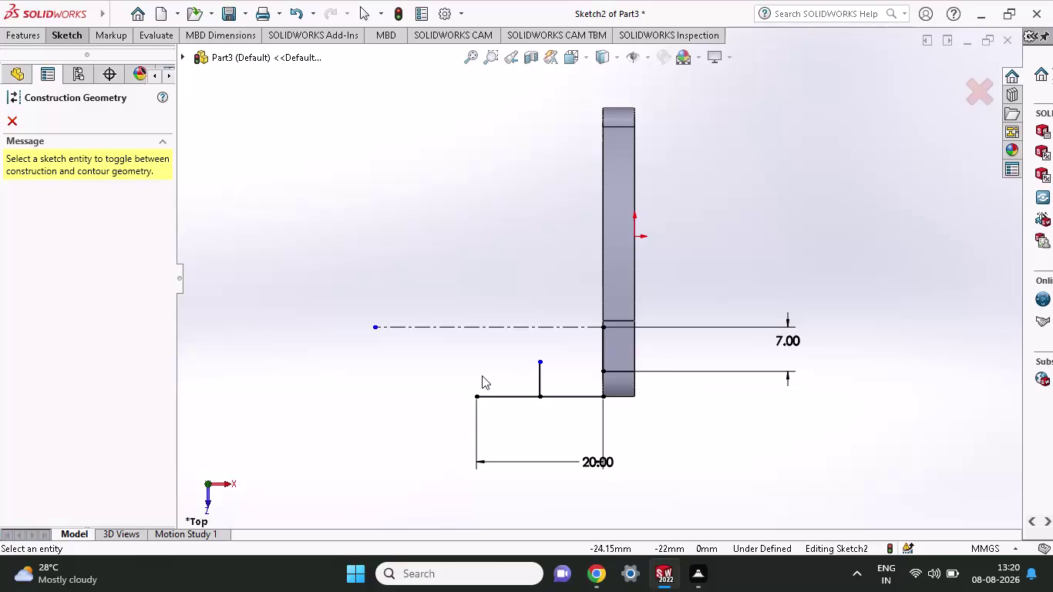
Orbit around Sketch2's centerline and L-profile, then exit the Construction Geometry panel.
middle_drag(481, 375, 495, 377)
middle_drag(496, 378, 442, 398)
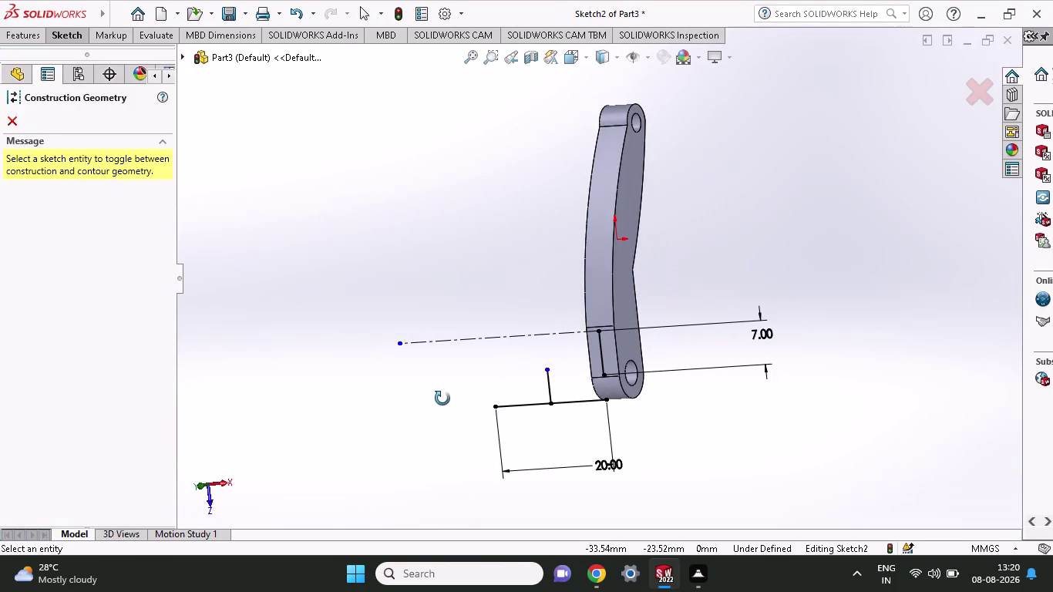
middle_drag(443, 399, 489, 395)
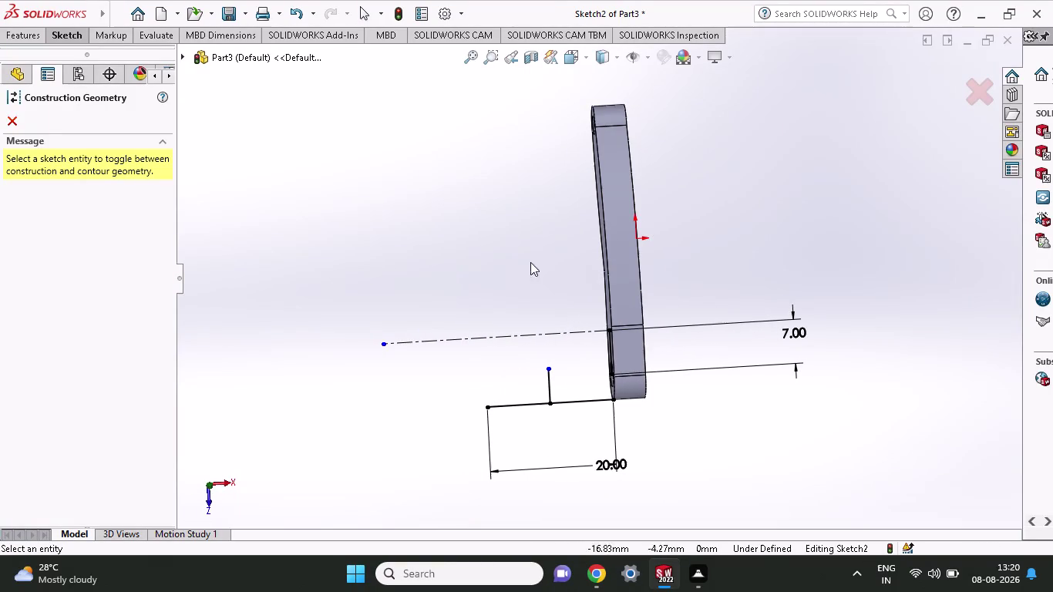
click(12, 120)
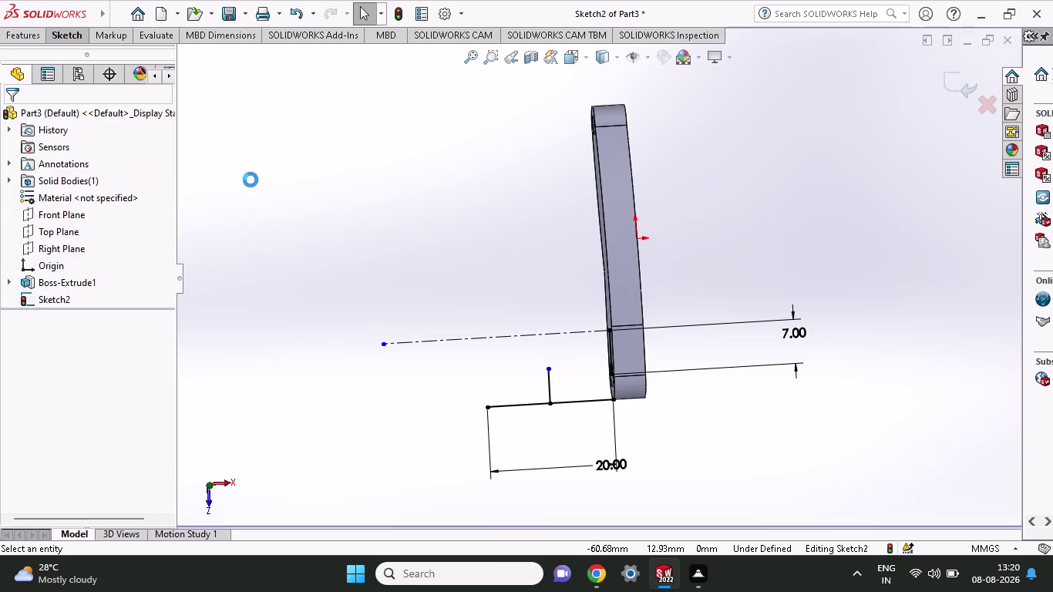
key(ctrl+z)
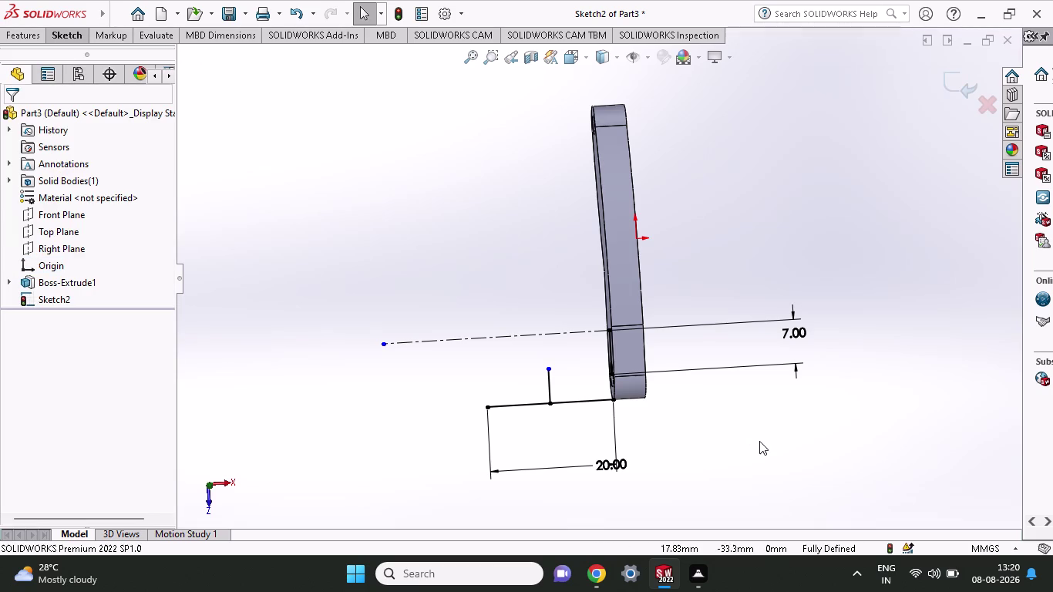
Remove the 20.00 line, its dimension and the vertical stub, then orbit to check the 7.00 line.
key(ctrl+z)
key(ctrl+z)
key(ctrl+z)
key(ctrl+z)
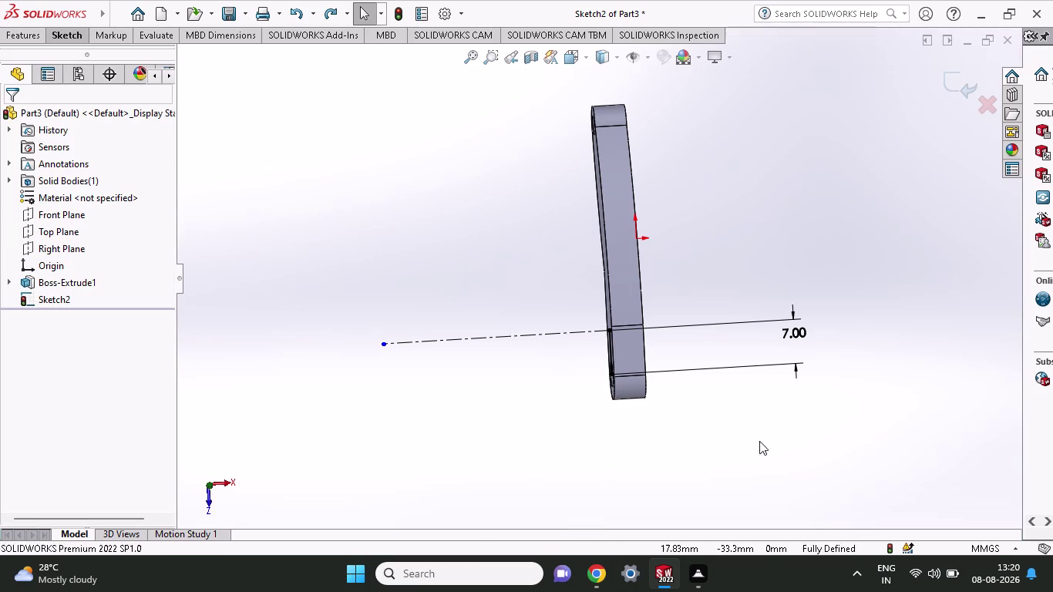
middle_drag(740, 435, 628, 435)
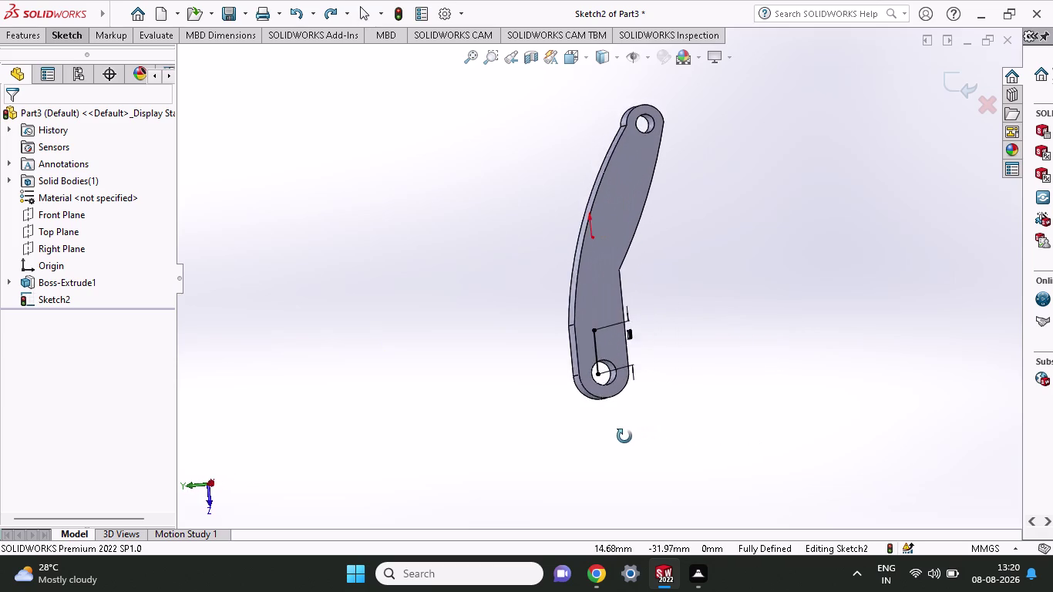
middle_drag(627, 435, 625, 436)
middle_drag(716, 294, 796, 283)
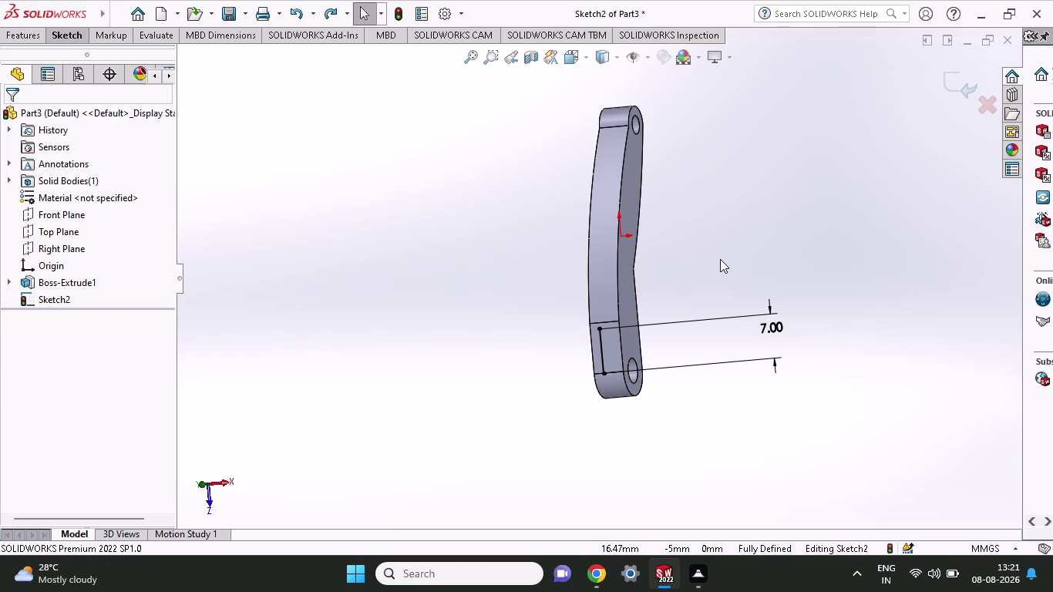
middle_drag(707, 248, 634, 312)
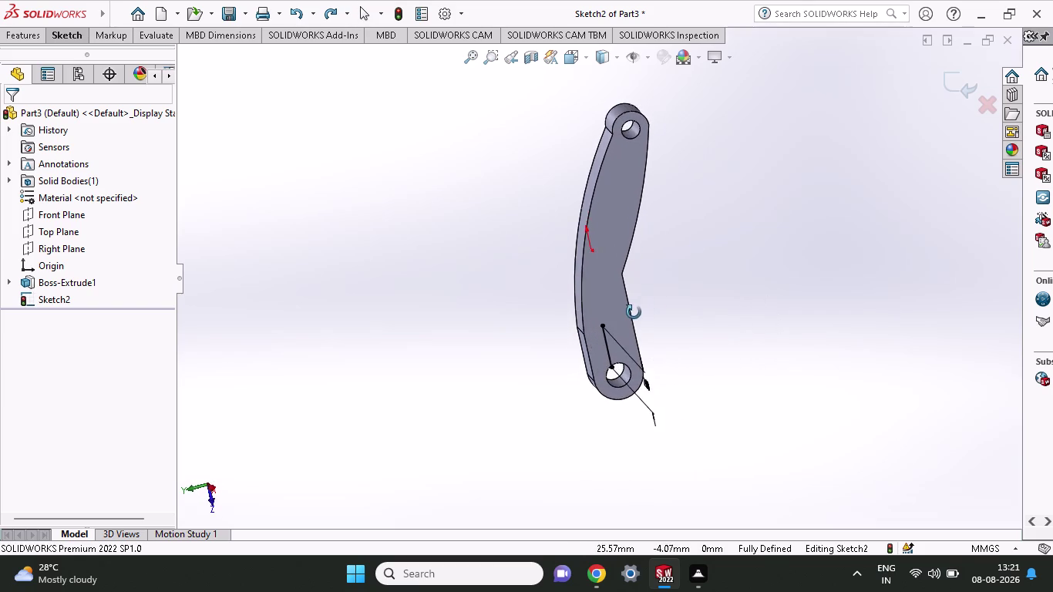
middle_drag(634, 312, 676, 310)
scroll(down, 3)
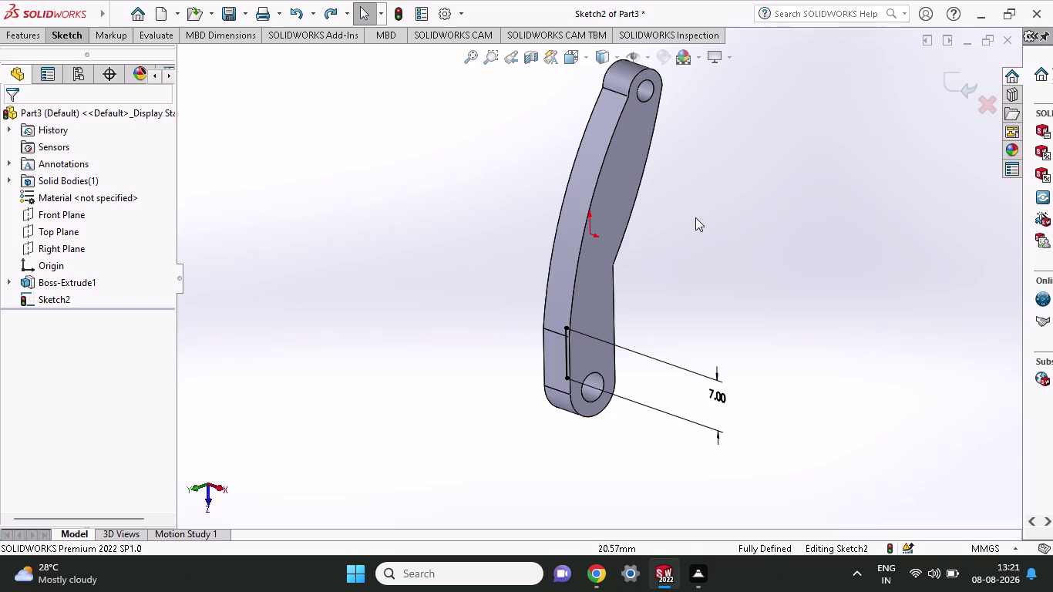
key(ctrl+z)
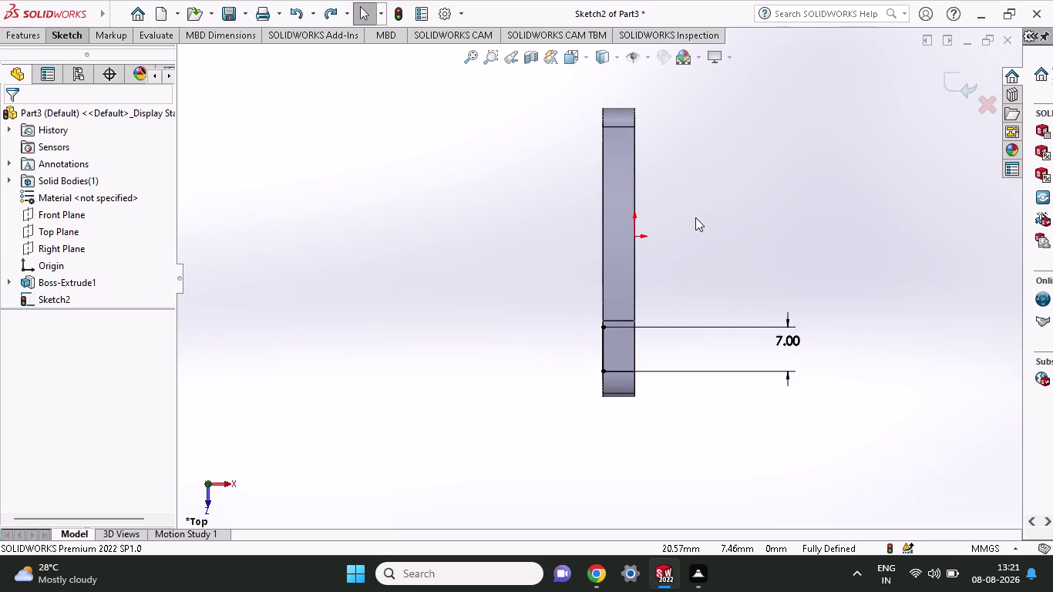
View Sketch2 normal to, deselect the stub line and select the Right Plane.
key(ctrl+z)
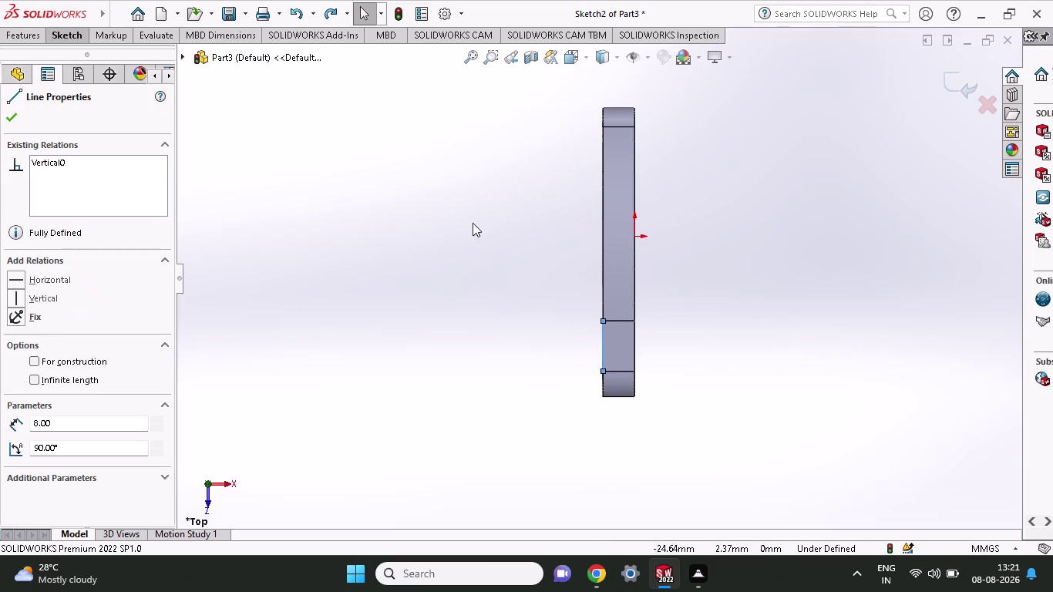
click(14, 120)
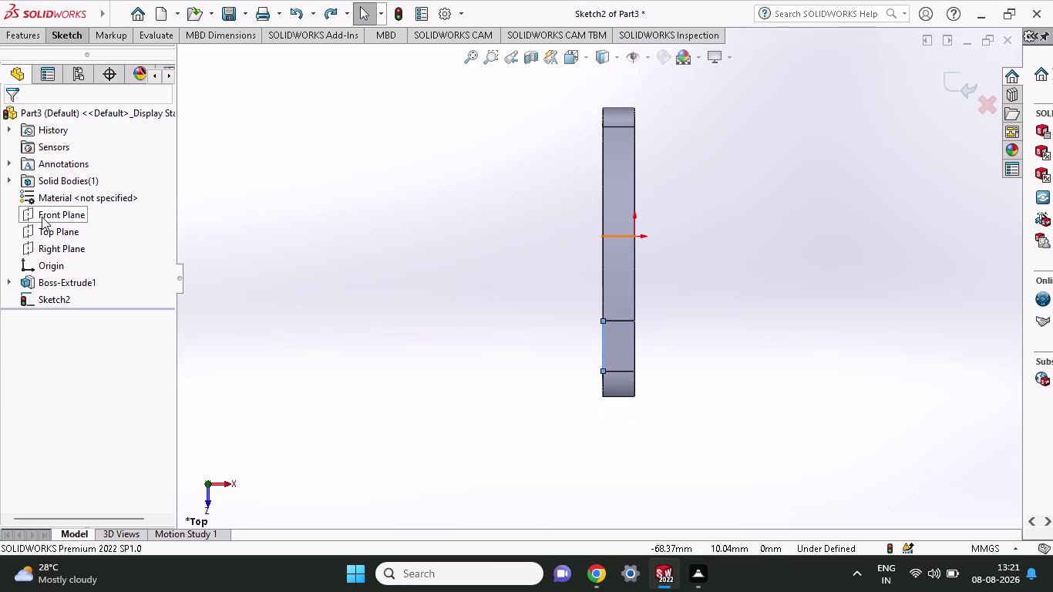
middle_drag(420, 255, 324, 272)
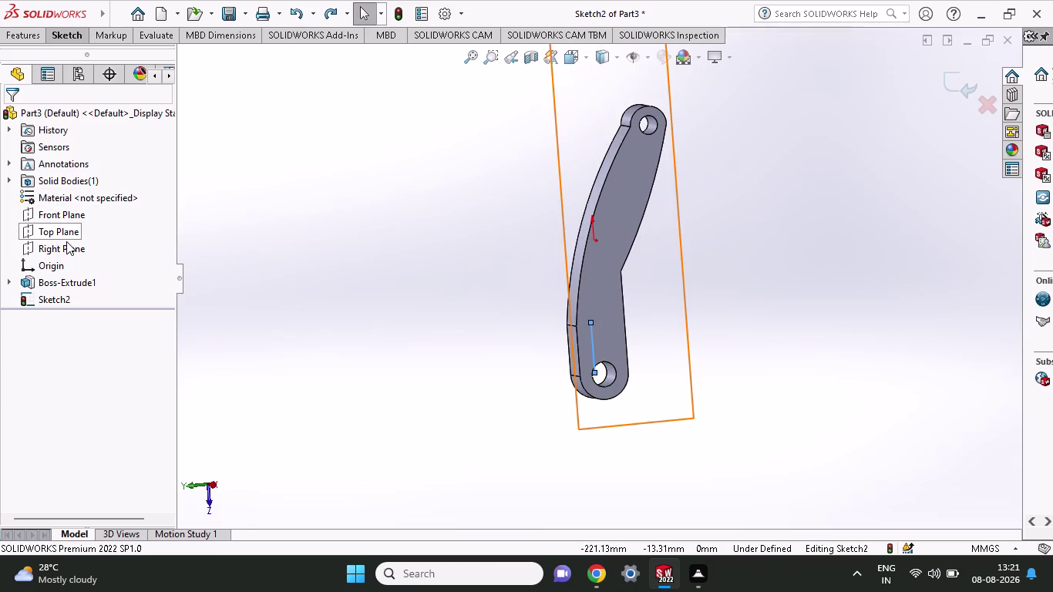
click(66, 241)
middle_drag(387, 308, 477, 315)
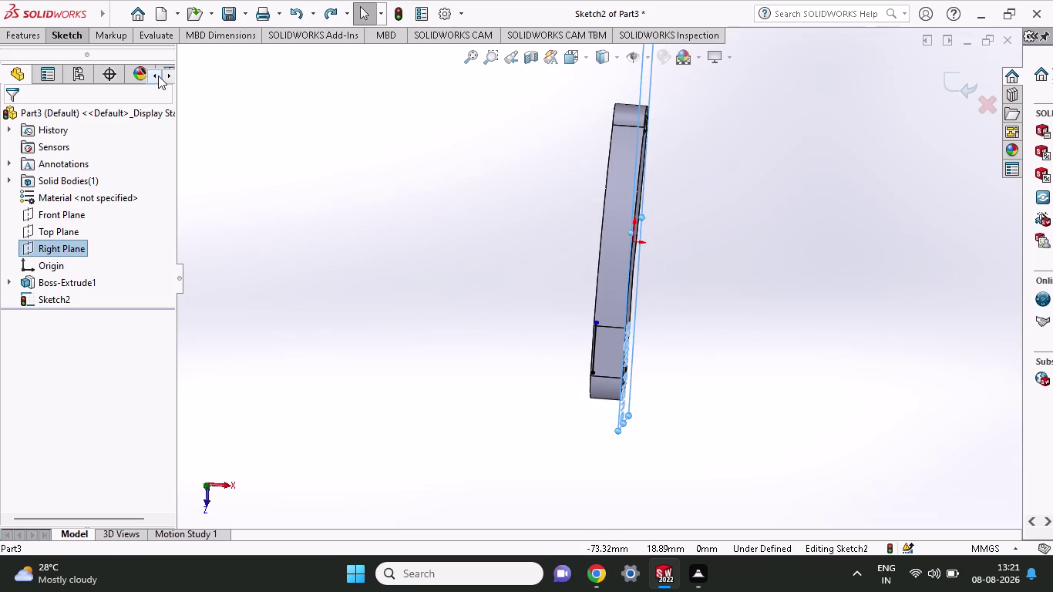
Exit and delete Sketch2, then roll back into editing Sketch1 with its hole circles.
key(ctrl+z)
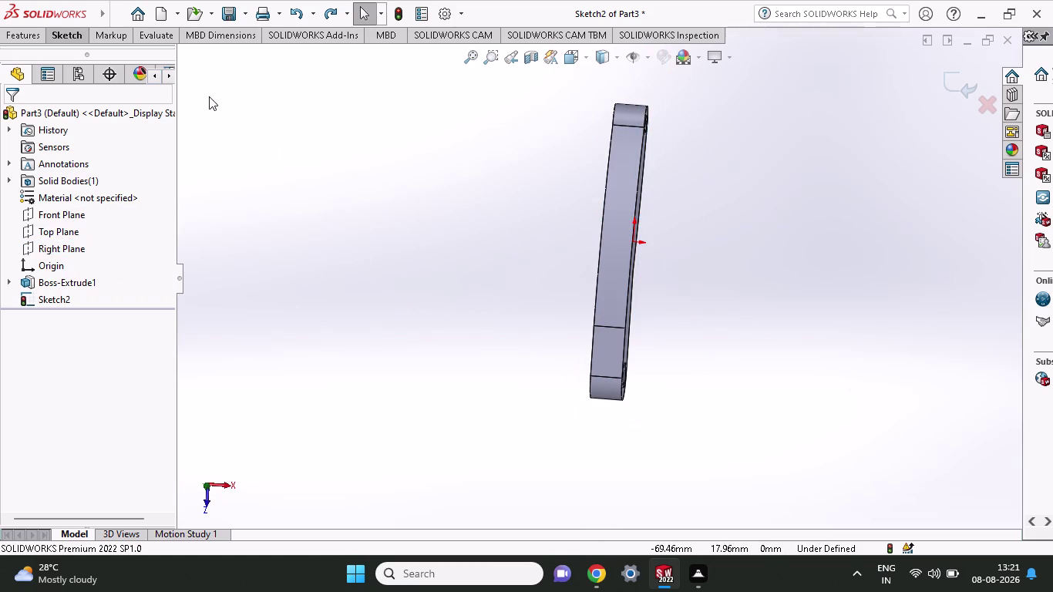
key(ctrl+z)
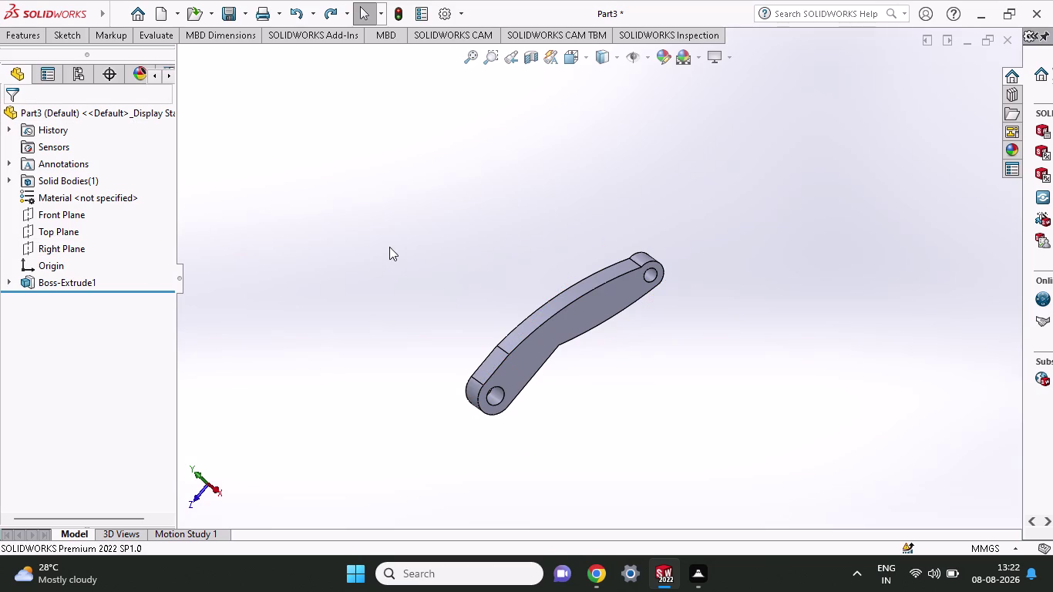
key(ctrl+z)
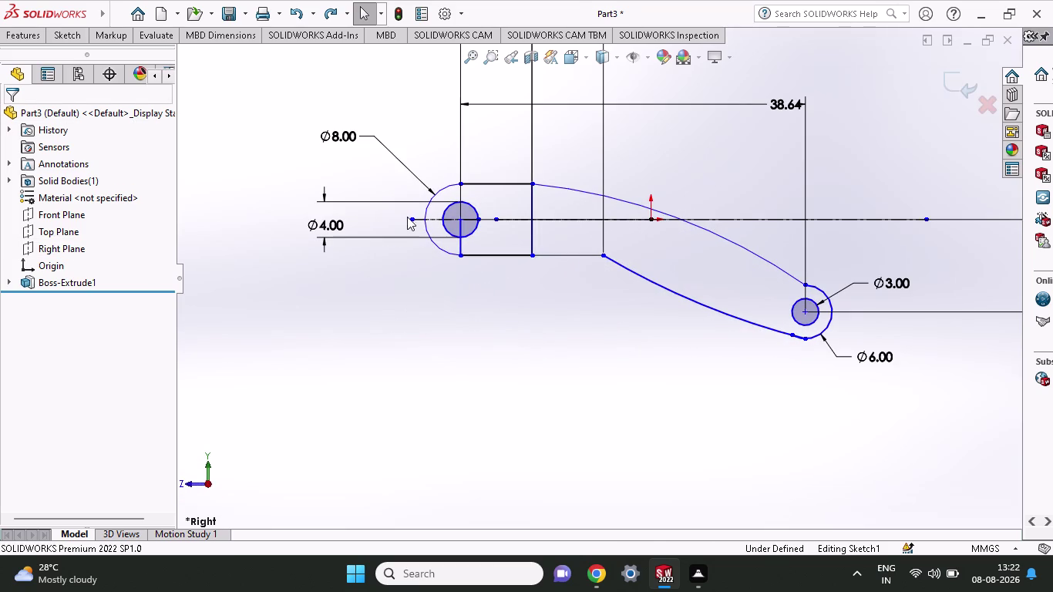
middle_drag(402, 129, 466, 339)
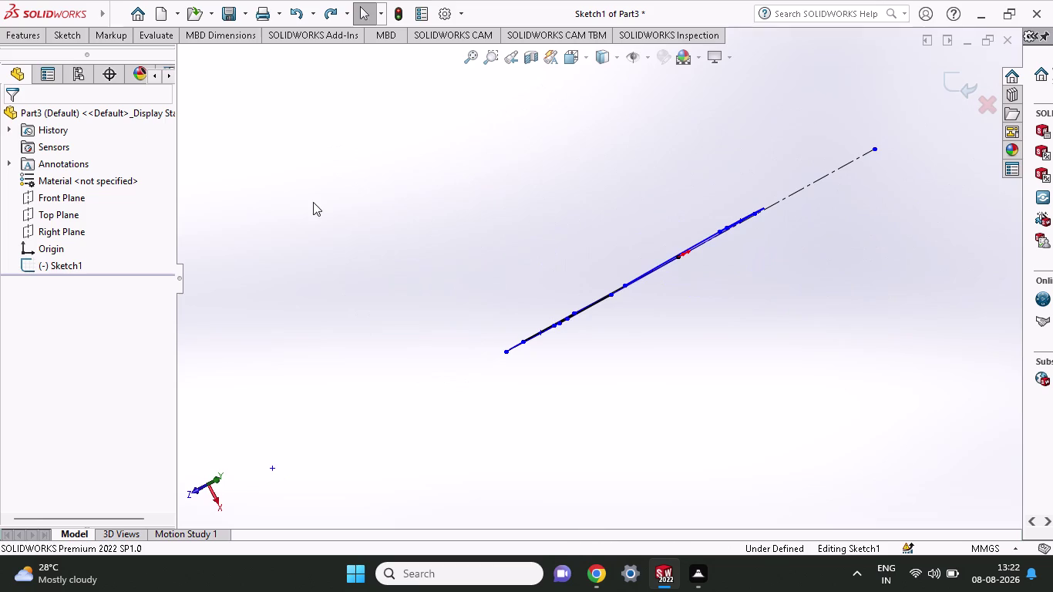
click(34, 43)
click(36, 78)
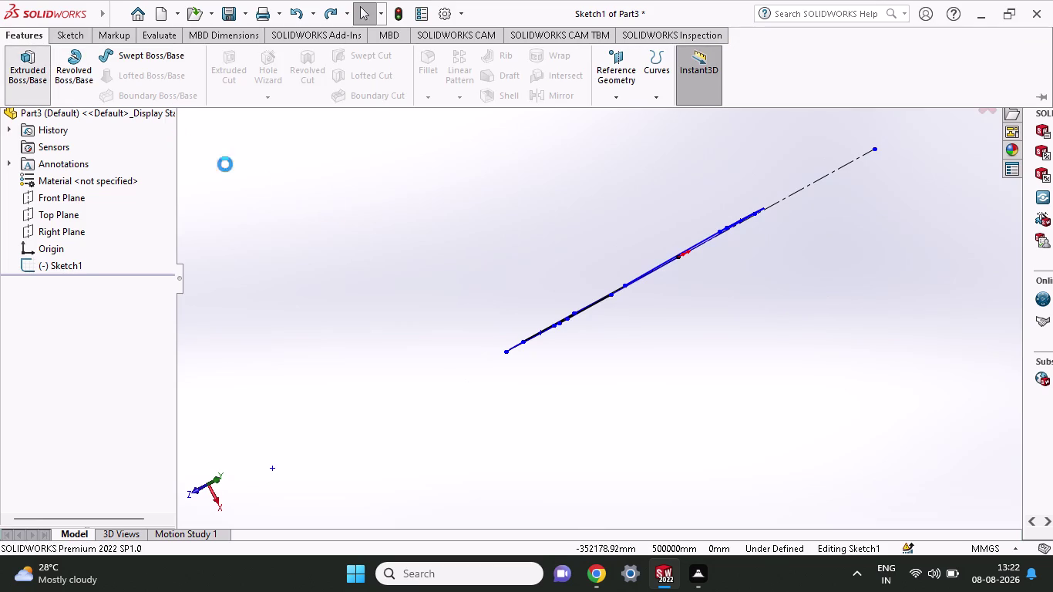
middle_drag(503, 273, 499, 209)
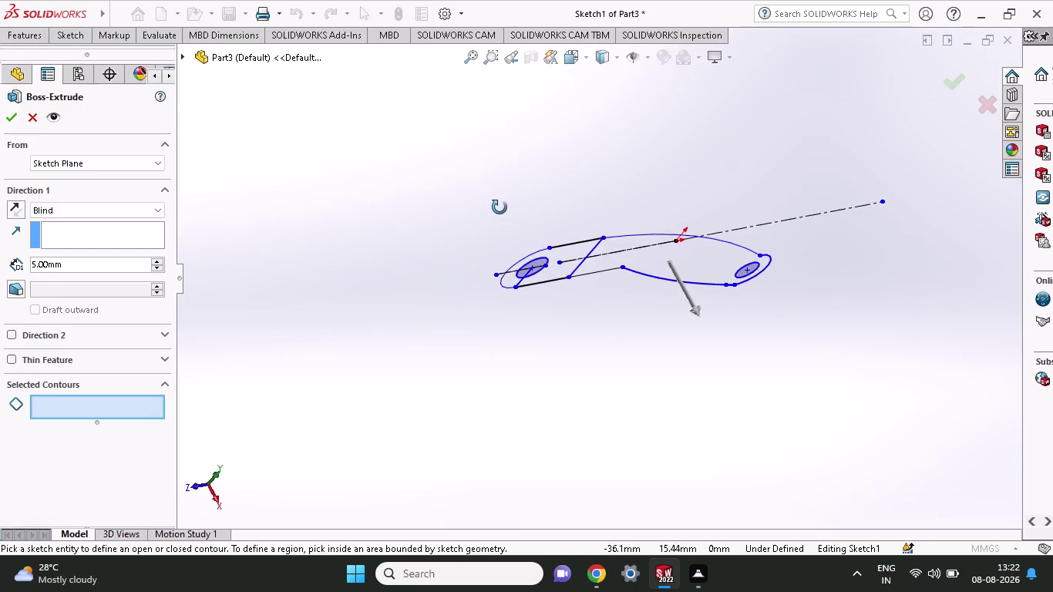
middle_drag(500, 208, 500, 206)
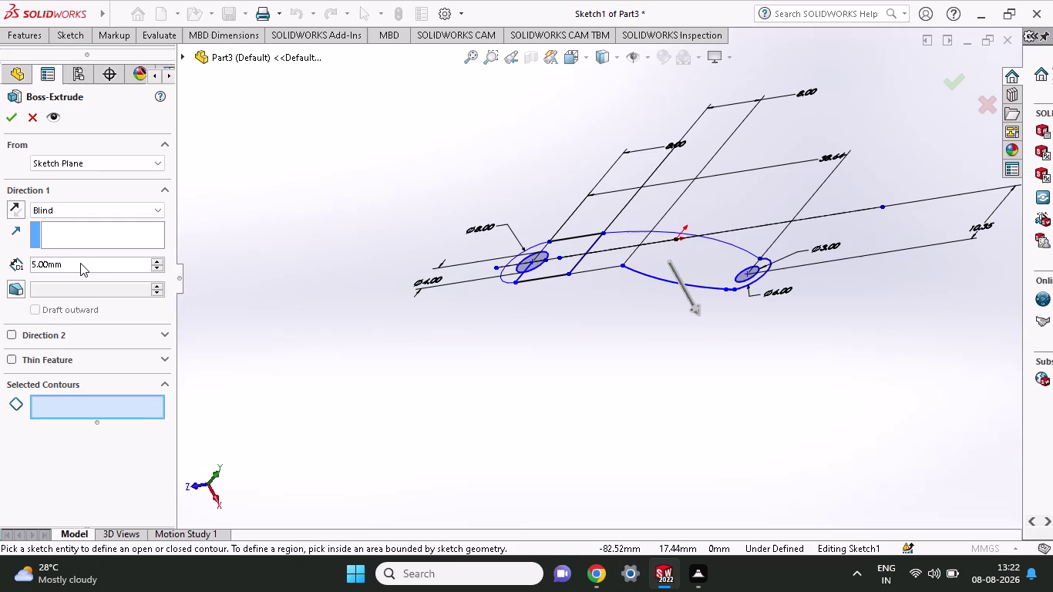
key(2)
drag(77, 273, 75, 273)
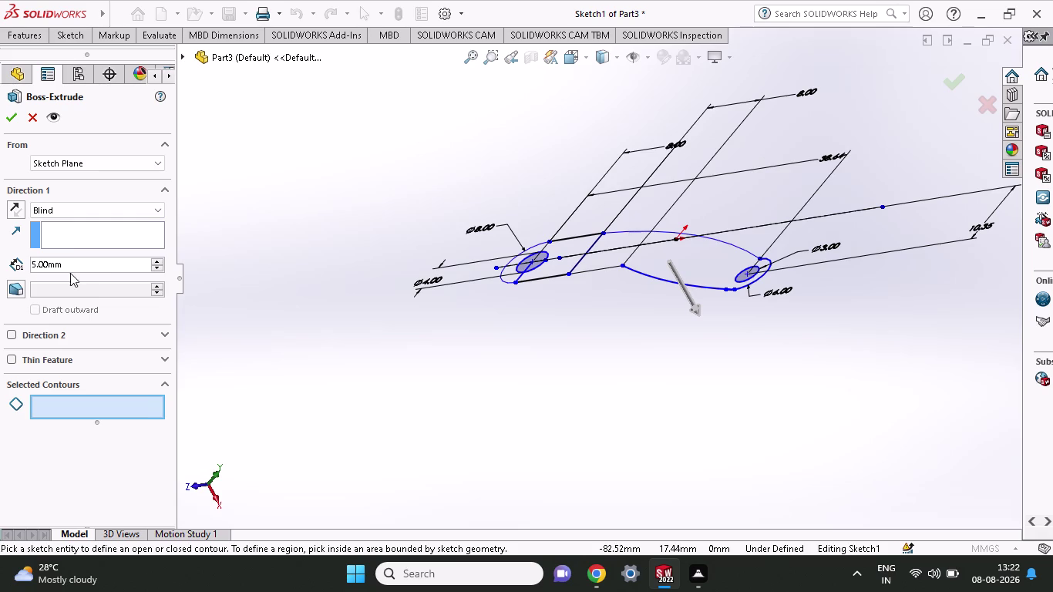
drag(74, 273, 4, 263)
drag(69, 269, 9, 267)
text(2)
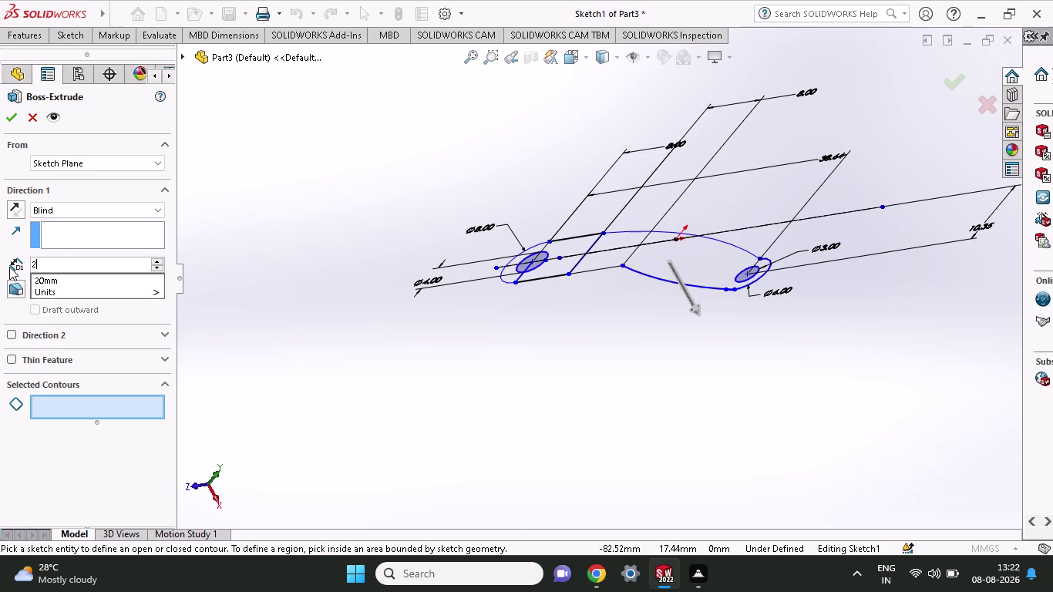
text(0)
click(14, 114)
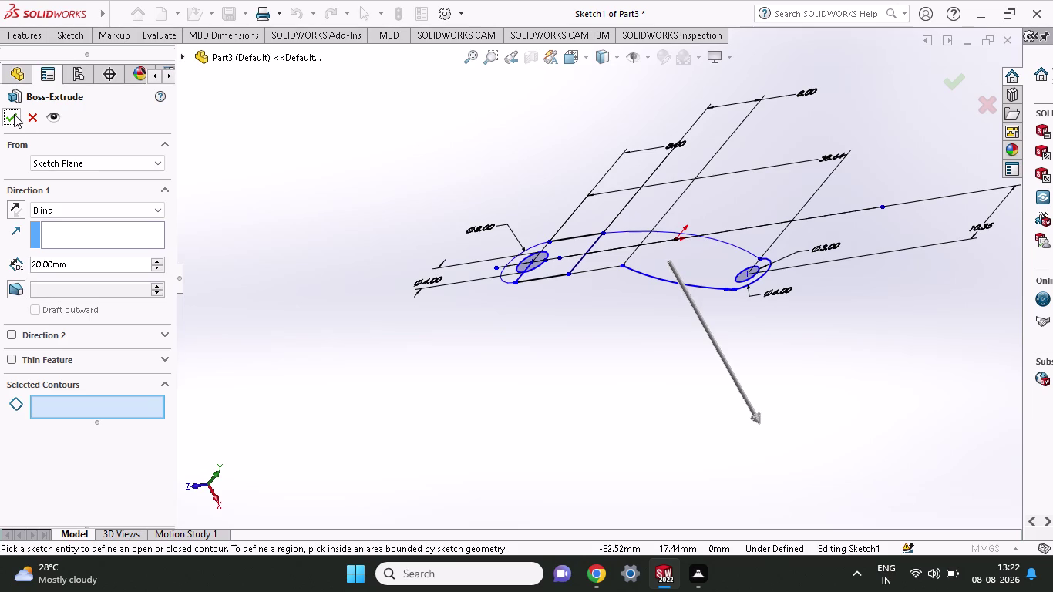
click(14, 115)
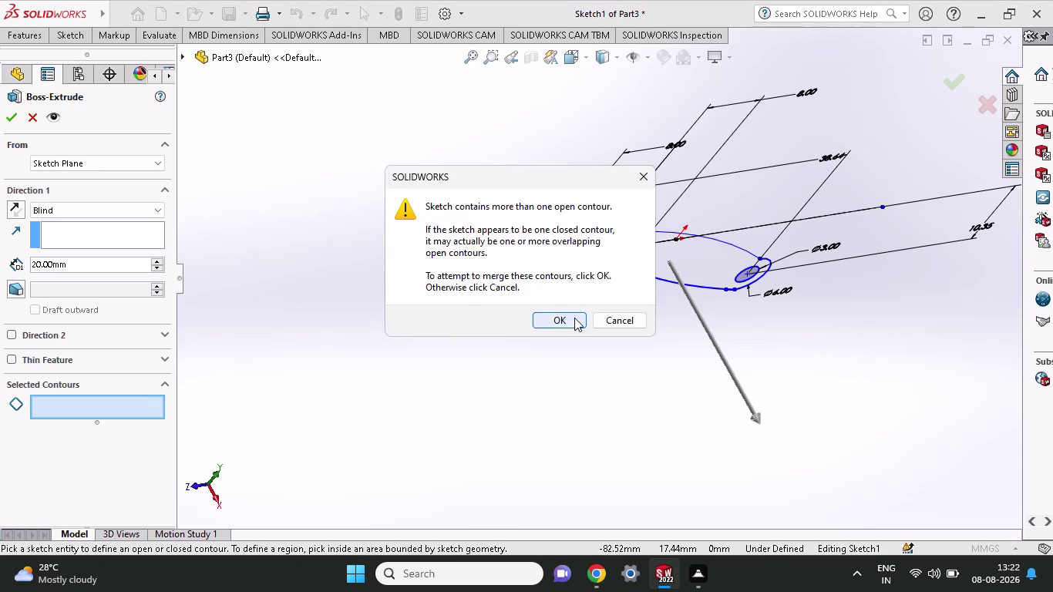
click(574, 318)
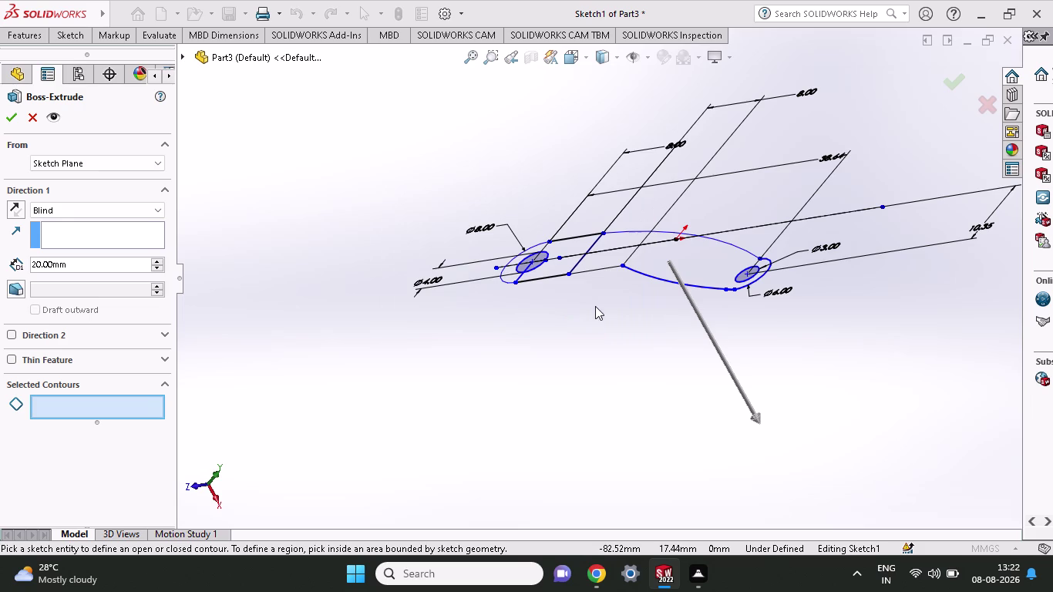
click(613, 286)
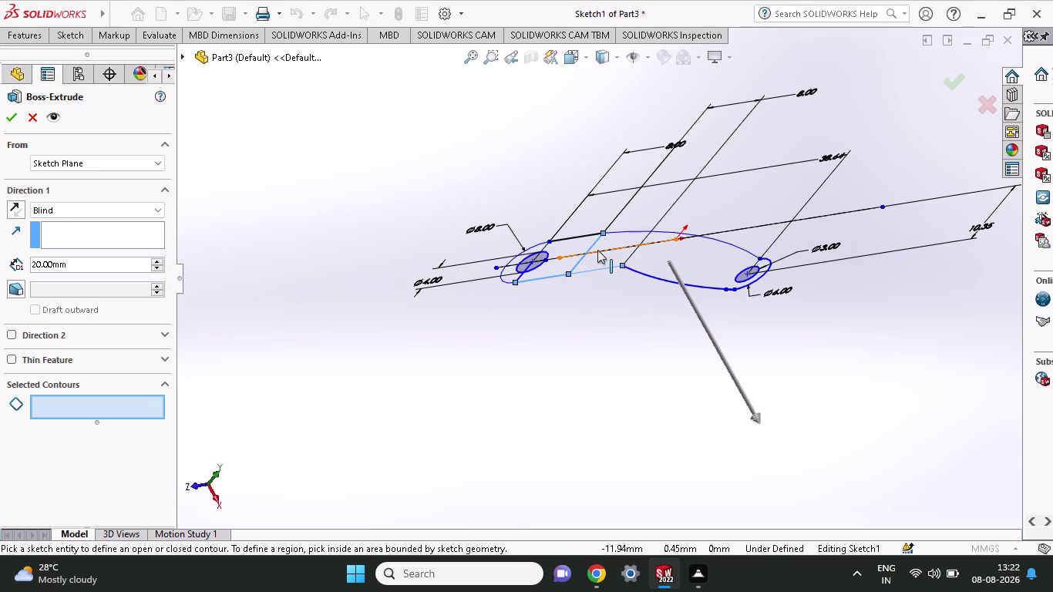
click(28, 113)
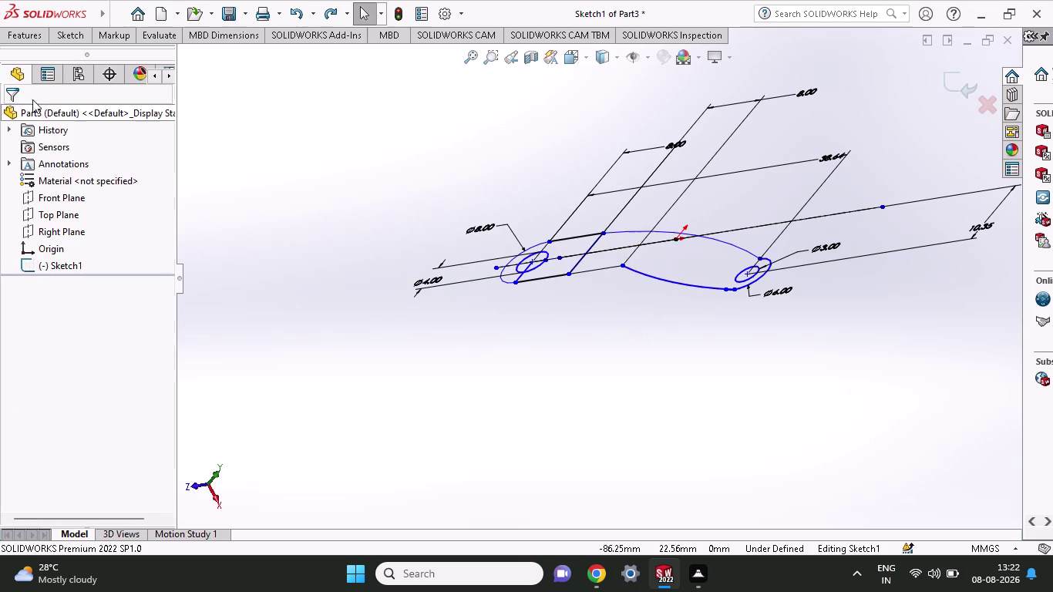
Extrude both Sketch1 regions Blind 20 mm into Boss-Extrude2 and inspect the body.
click(31, 42)
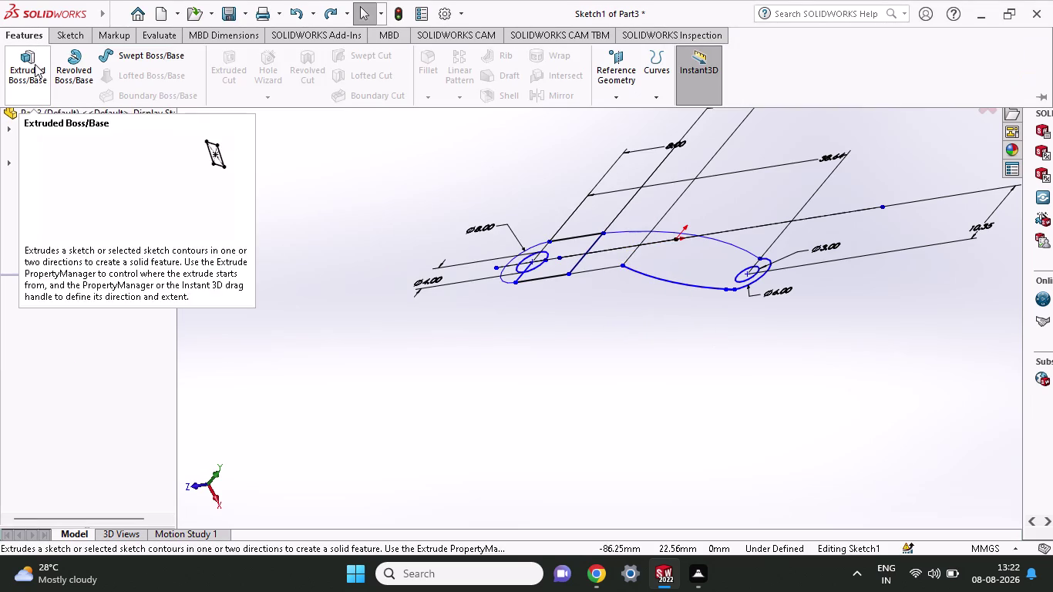
click(34, 68)
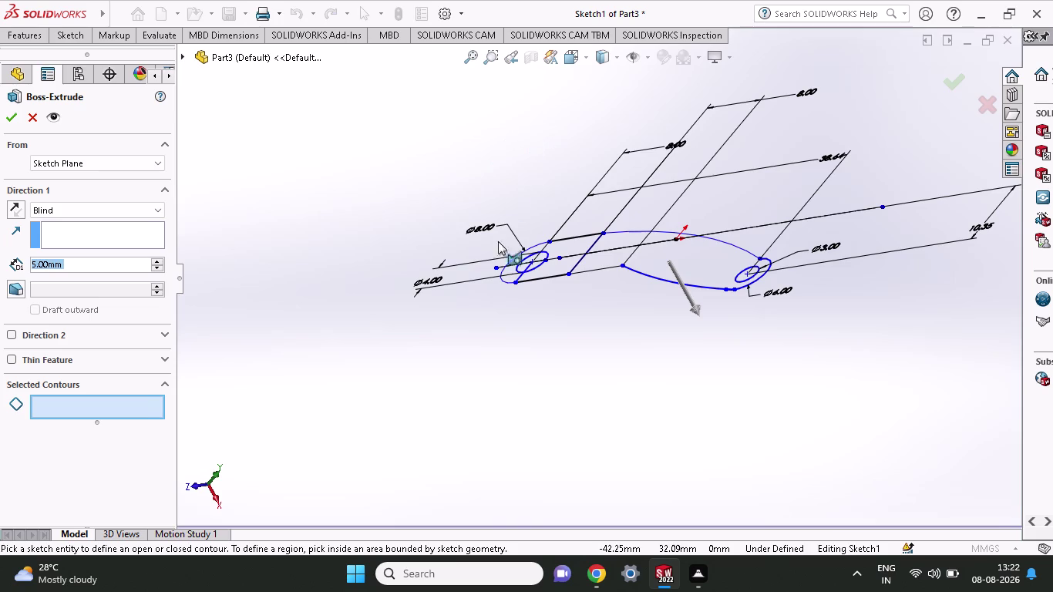
click(564, 256)
click(565, 245)
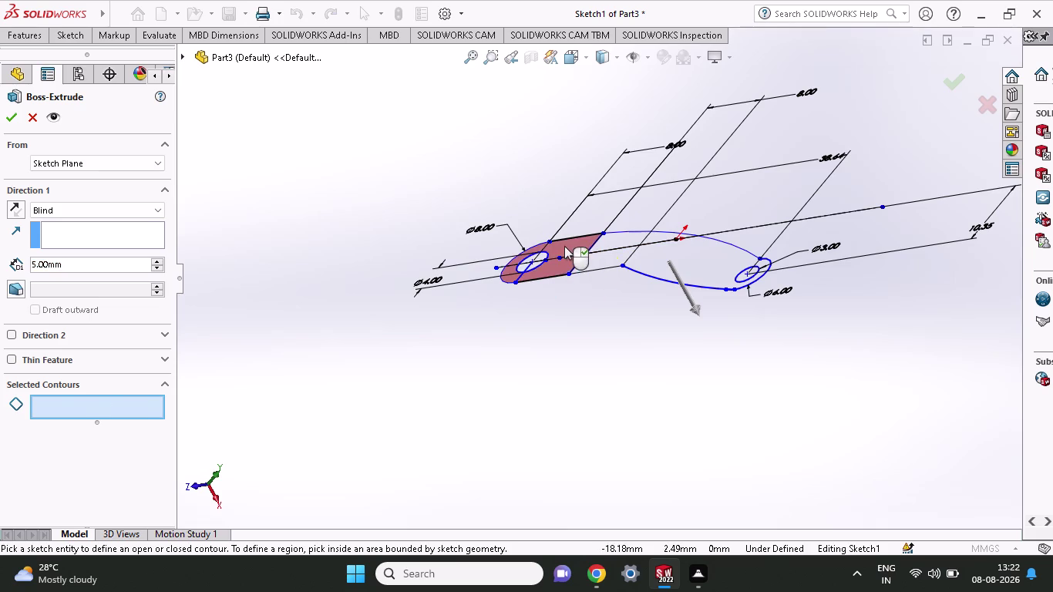
click(631, 238)
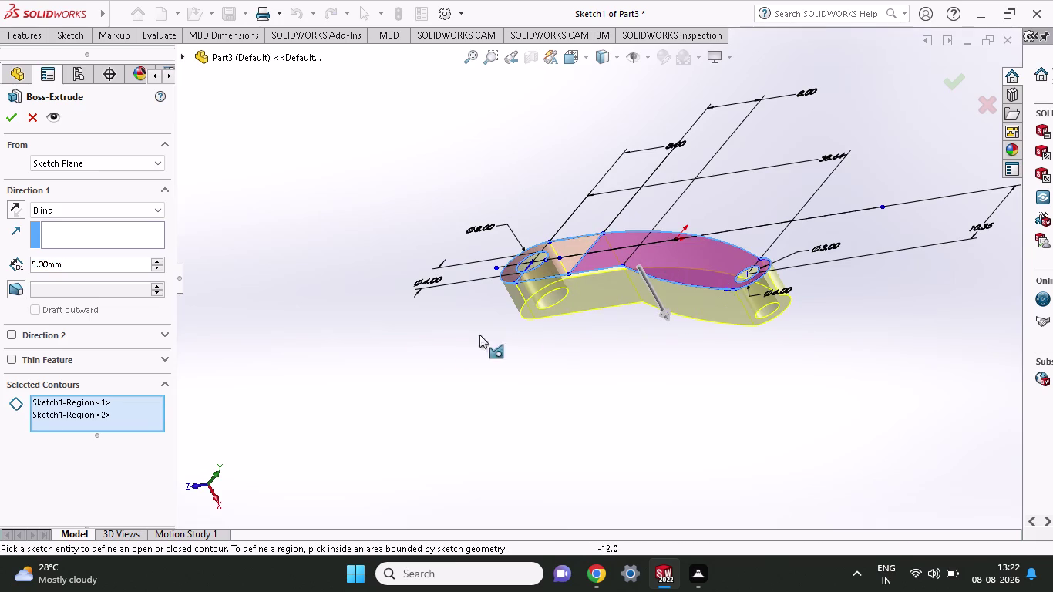
drag(77, 271, 0, 279)
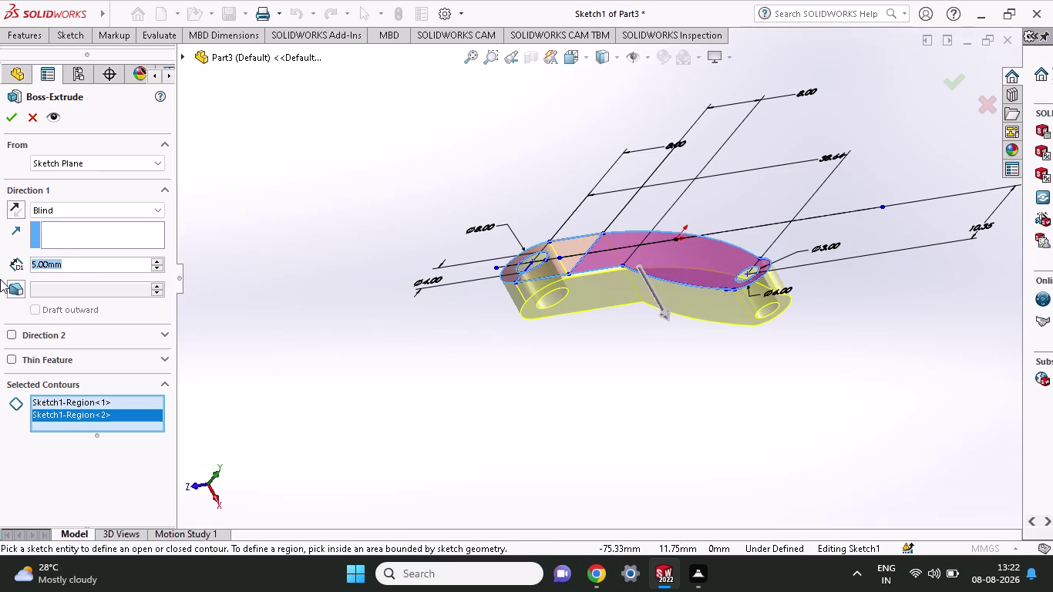
key(2)
key(0)
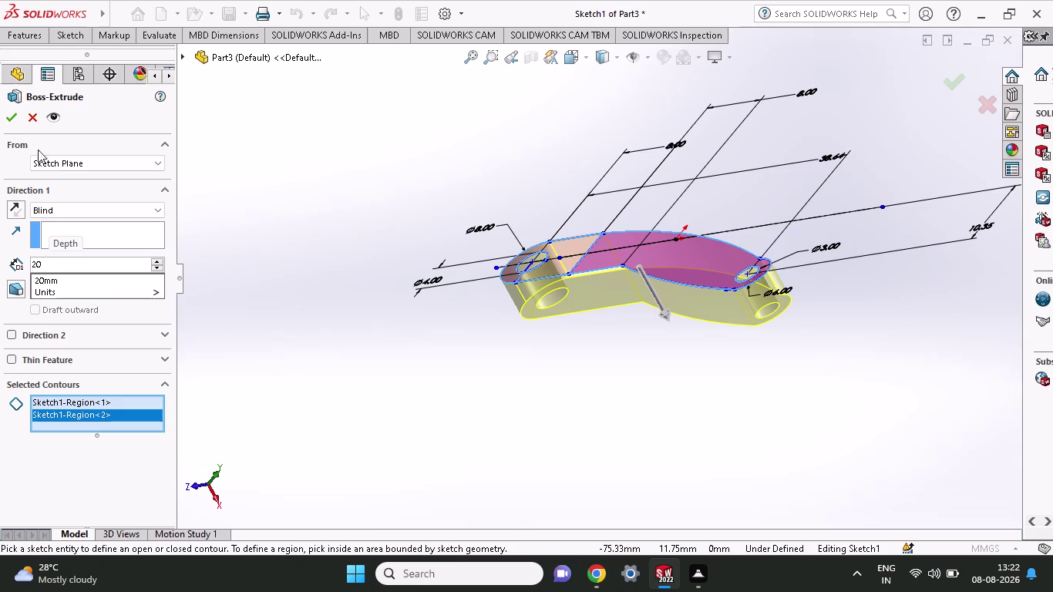
click(11, 119)
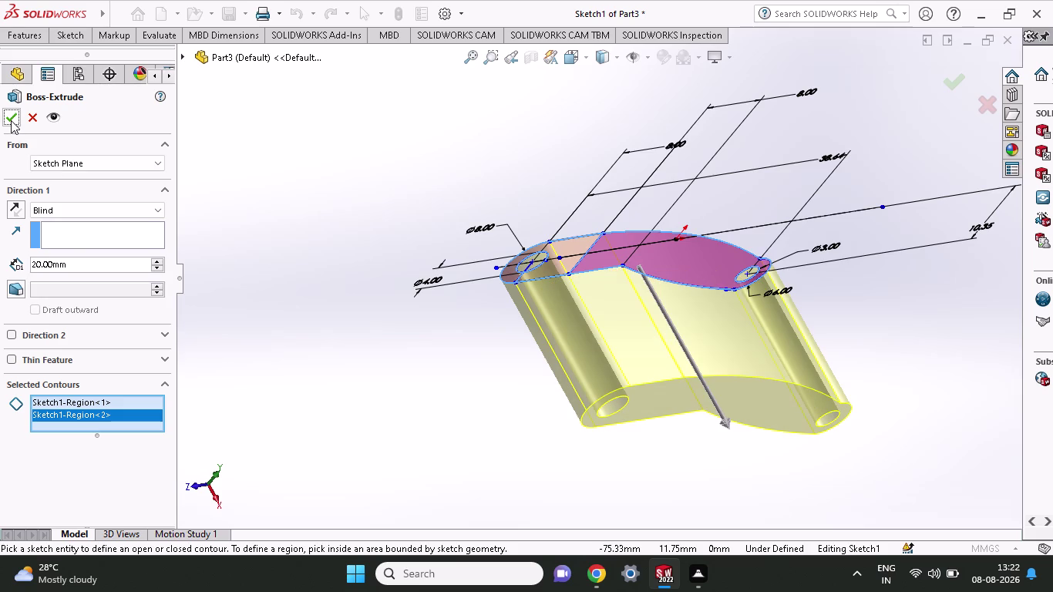
click(10, 120)
middle_drag(443, 440, 444, 433)
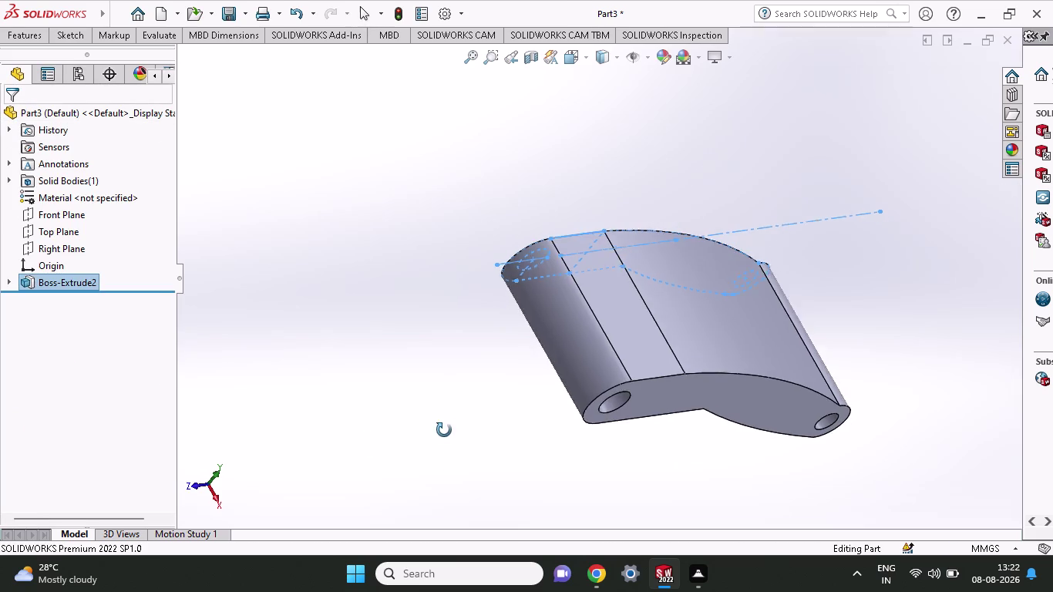
middle_drag(444, 433, 411, 446)
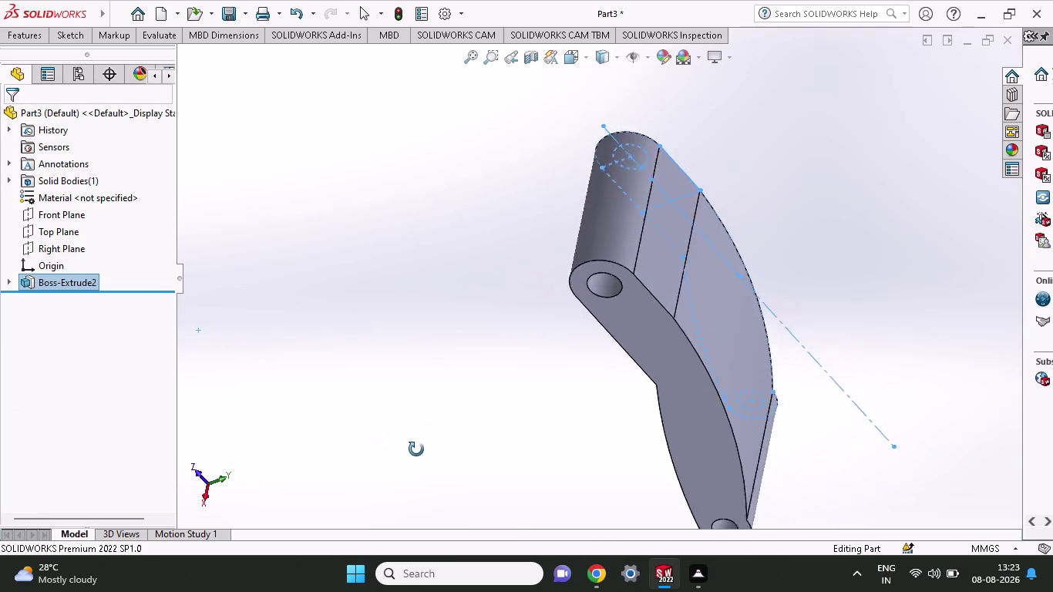
middle_drag(411, 445, 333, 468)
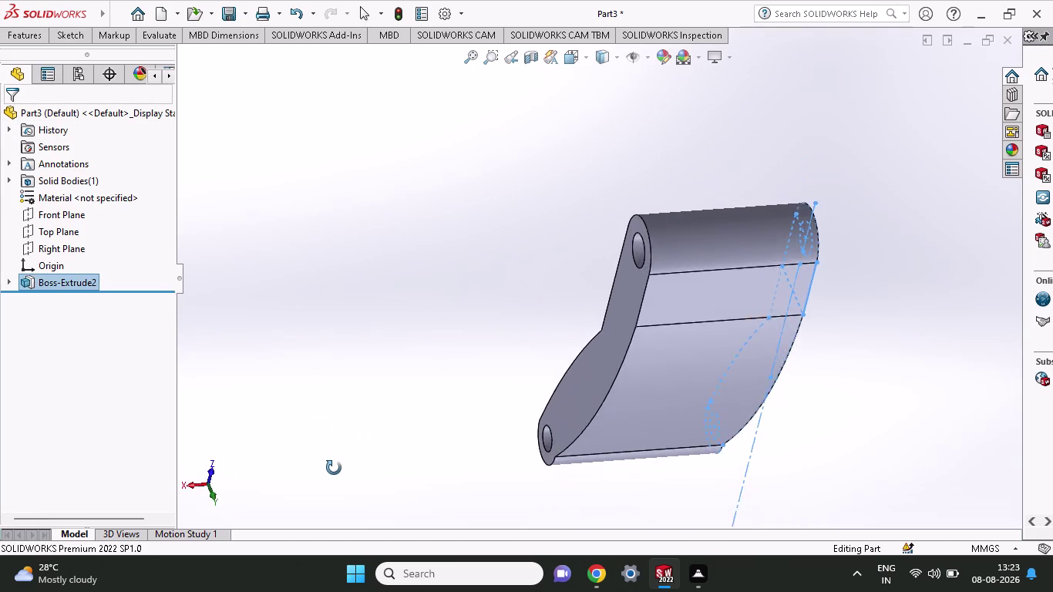
middle_drag(334, 468, 313, 391)
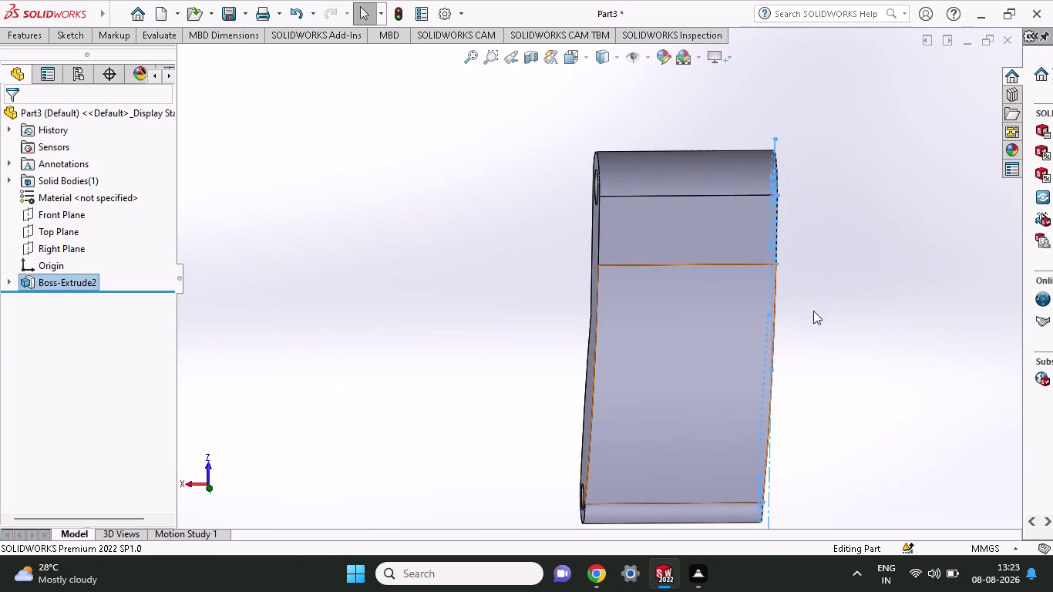
Mirror the Boss-Extrude2 body about the Right Plane to create Mirror1.
click(56, 244)
click(37, 31)
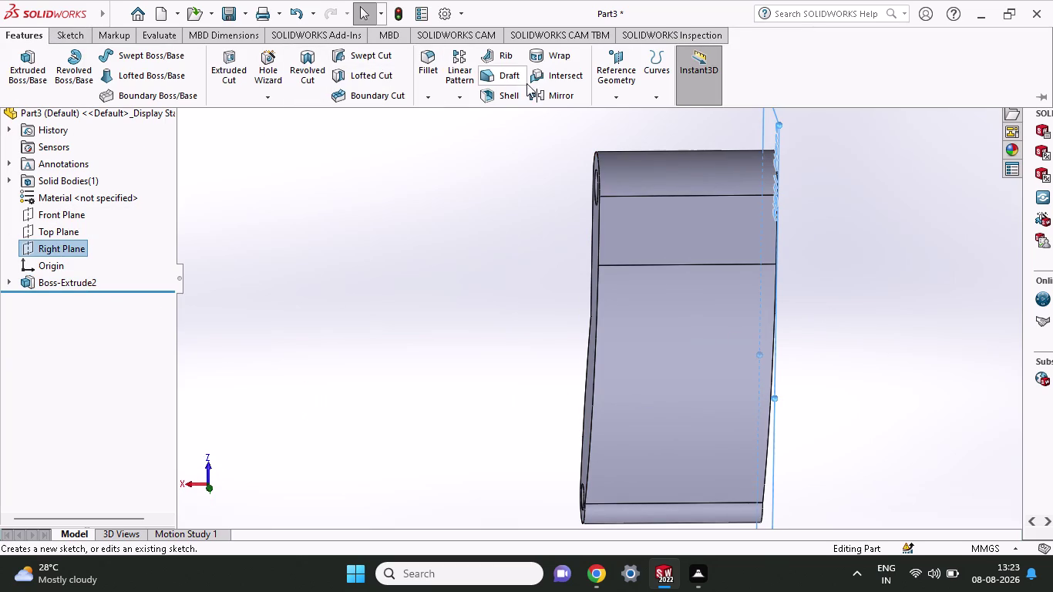
click(541, 93)
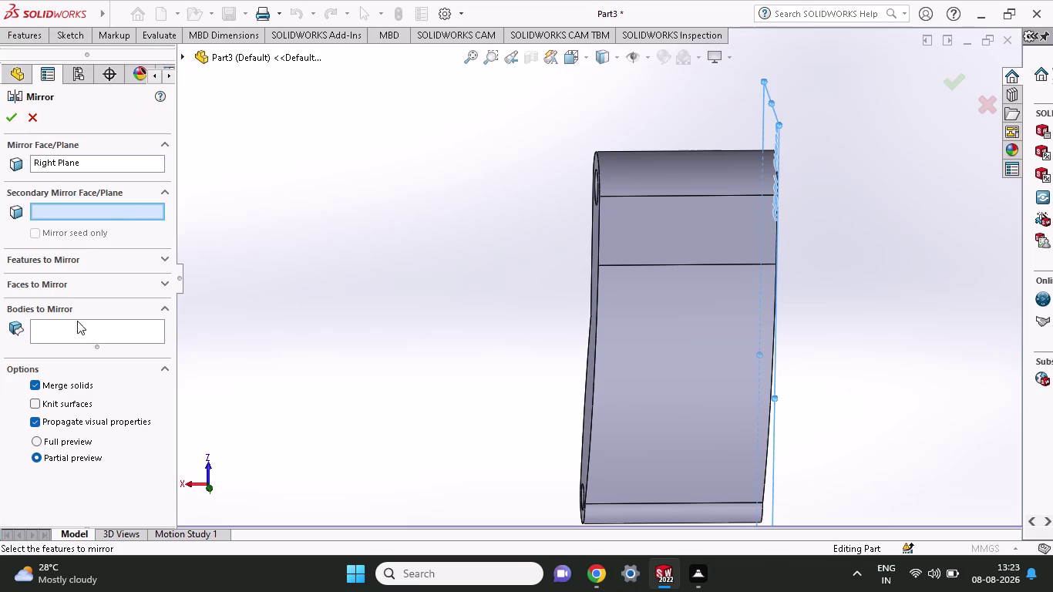
click(84, 338)
click(657, 324)
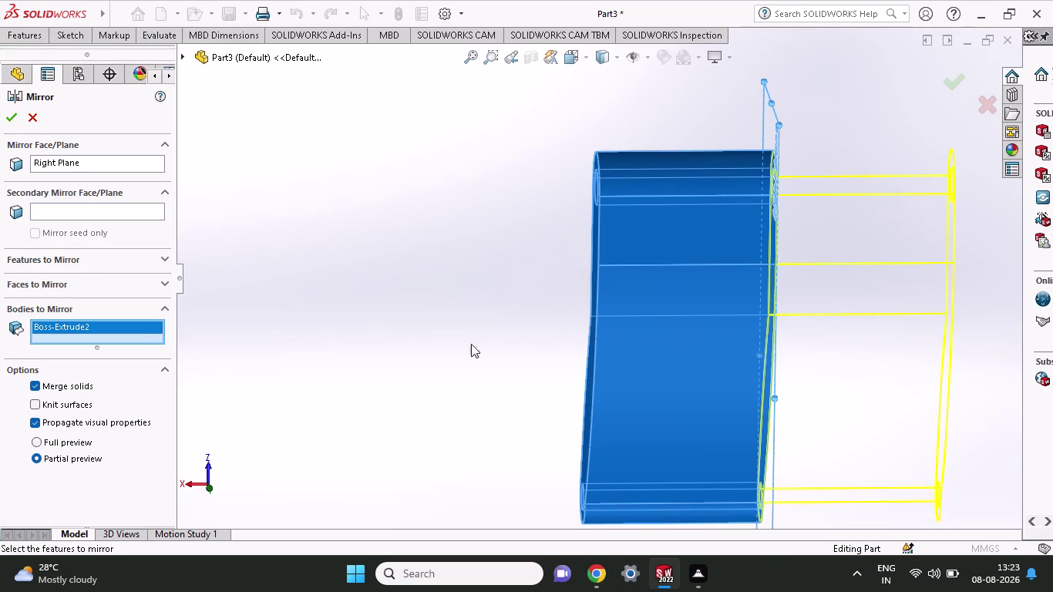
click(10, 111)
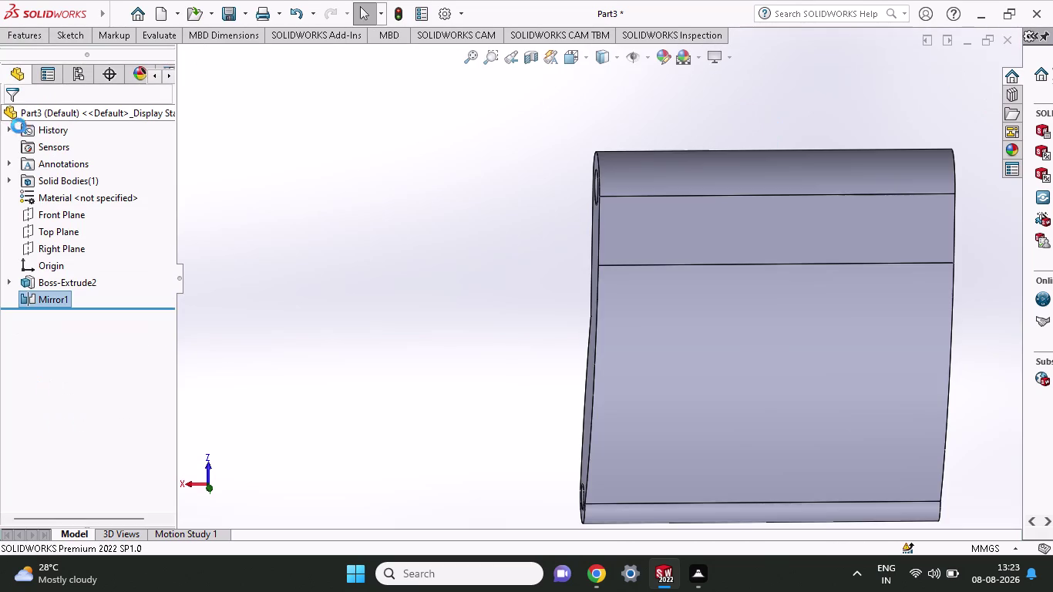
middle_drag(375, 268, 214, 451)
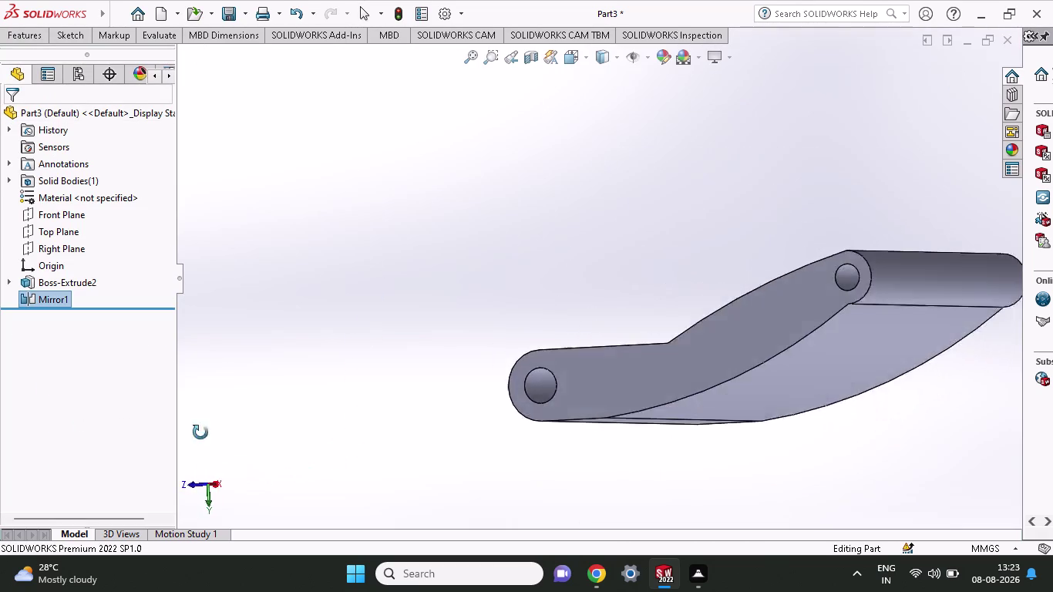
middle_drag(214, 451, 175, 208)
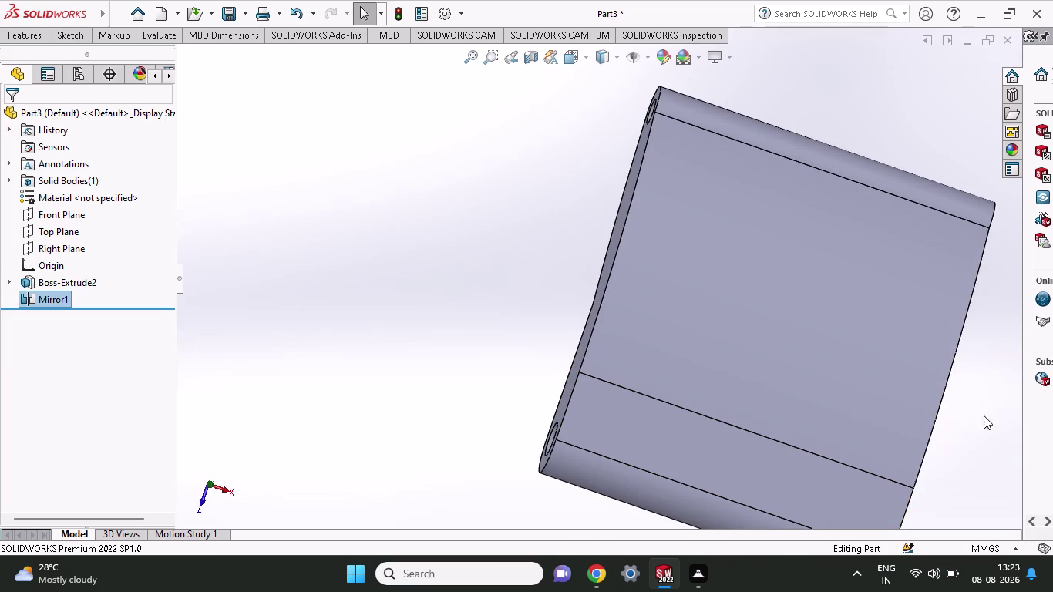
middle_drag(984, 415, 965, 381)
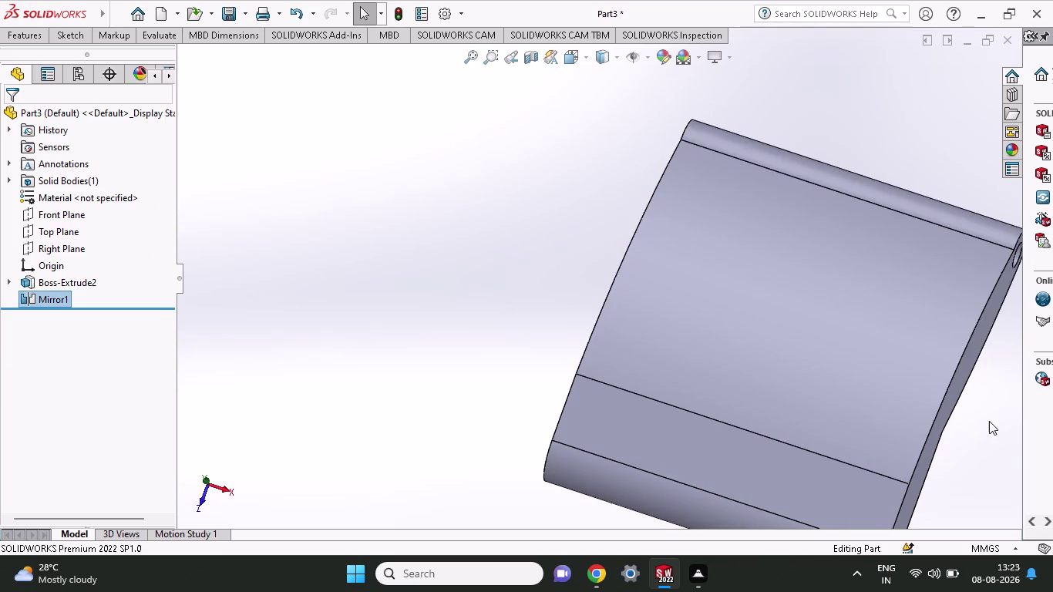
scroll(up, 3)
middle_drag(831, 440, 814, 384)
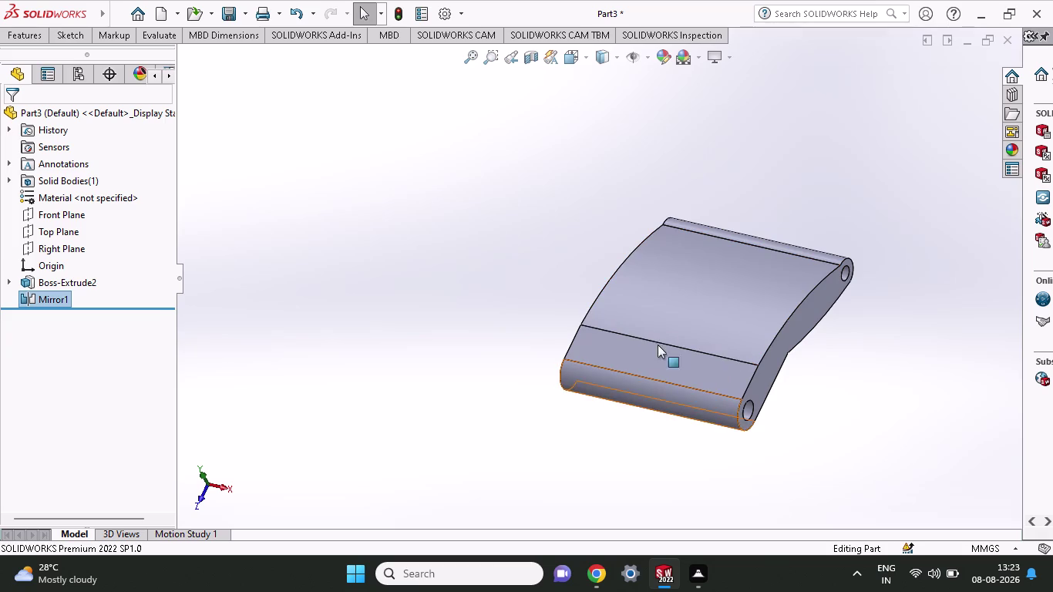
right_click(55, 228)
Sketch on Top Plane a short bottom-edge line and a roughly 7.9 mm vertical line.
click(62, 196)
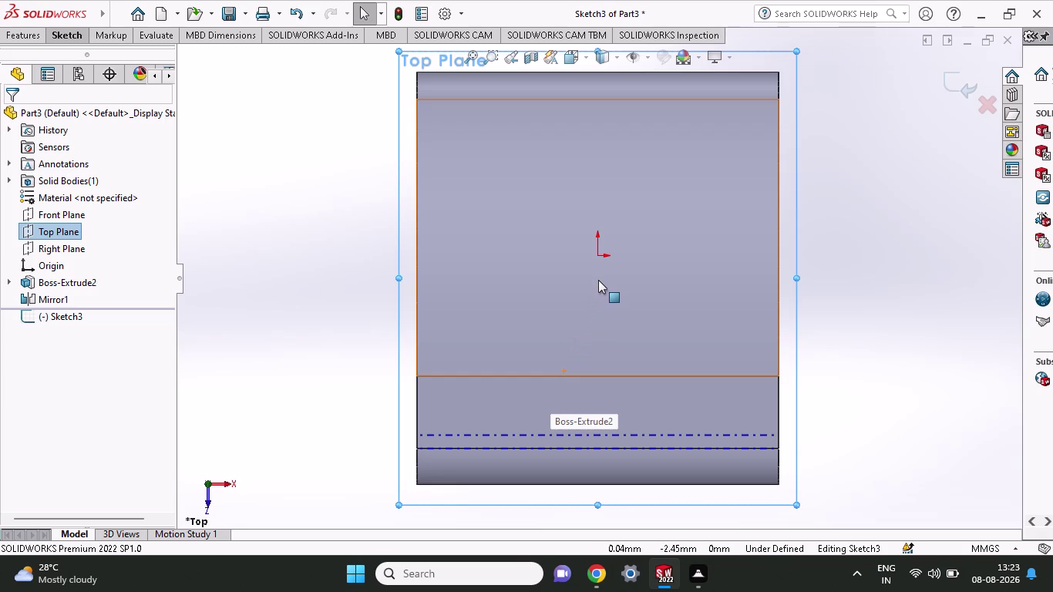
click(53, 37)
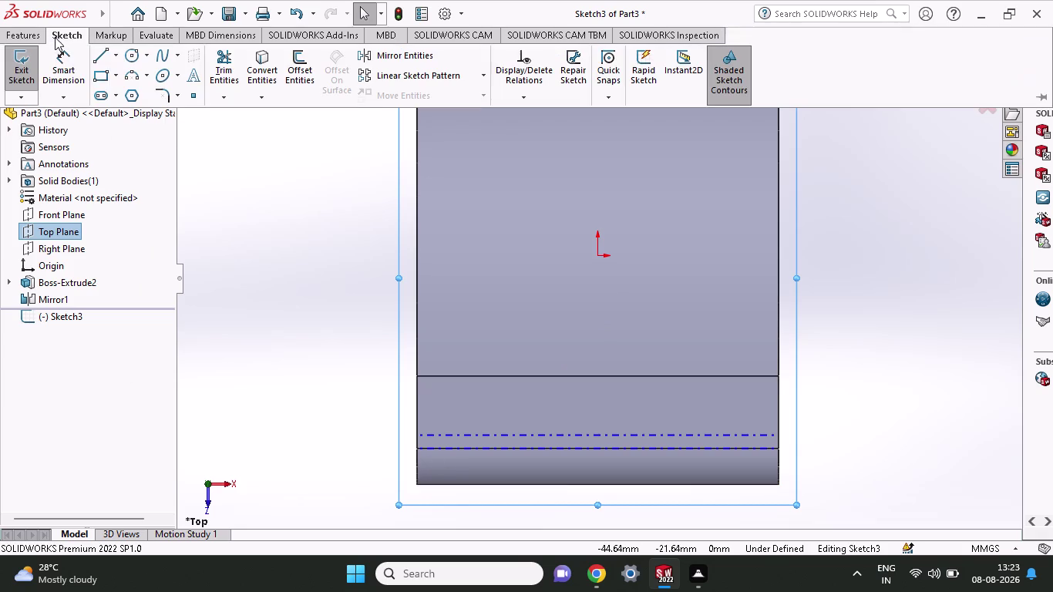
click(98, 61)
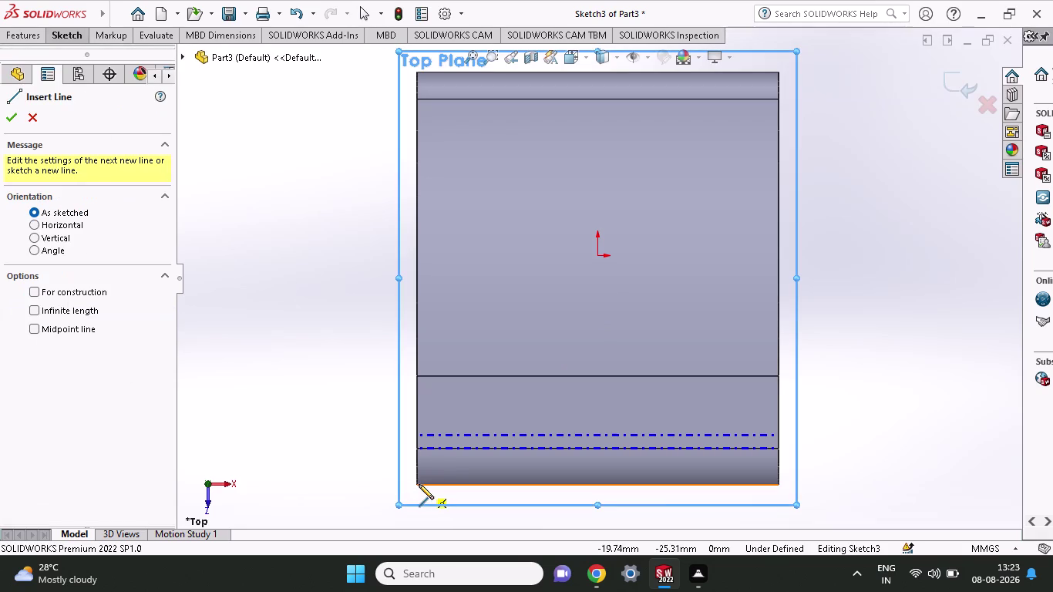
click(417, 487)
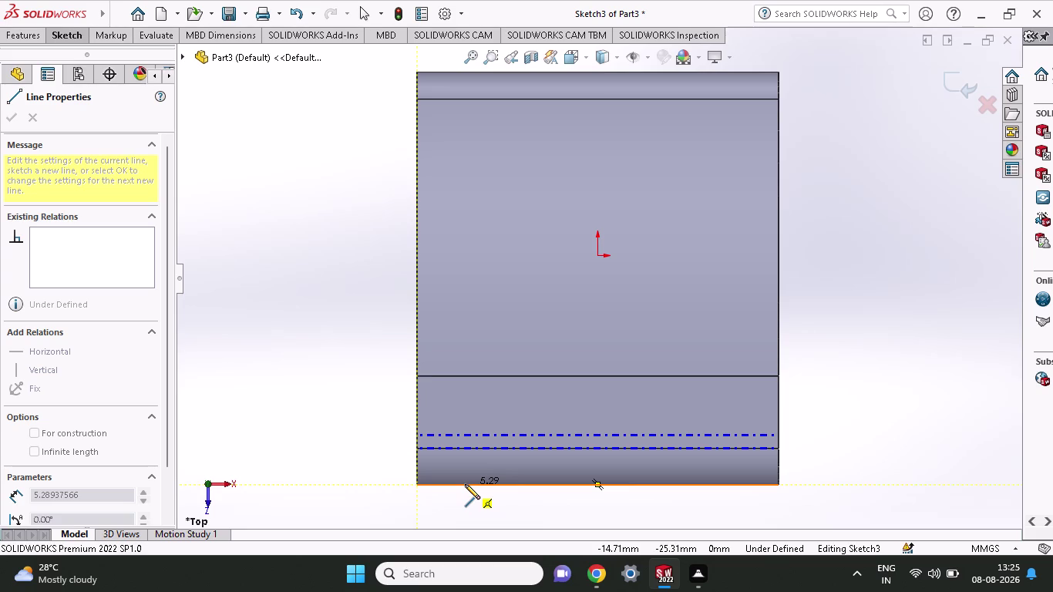
click(465, 484)
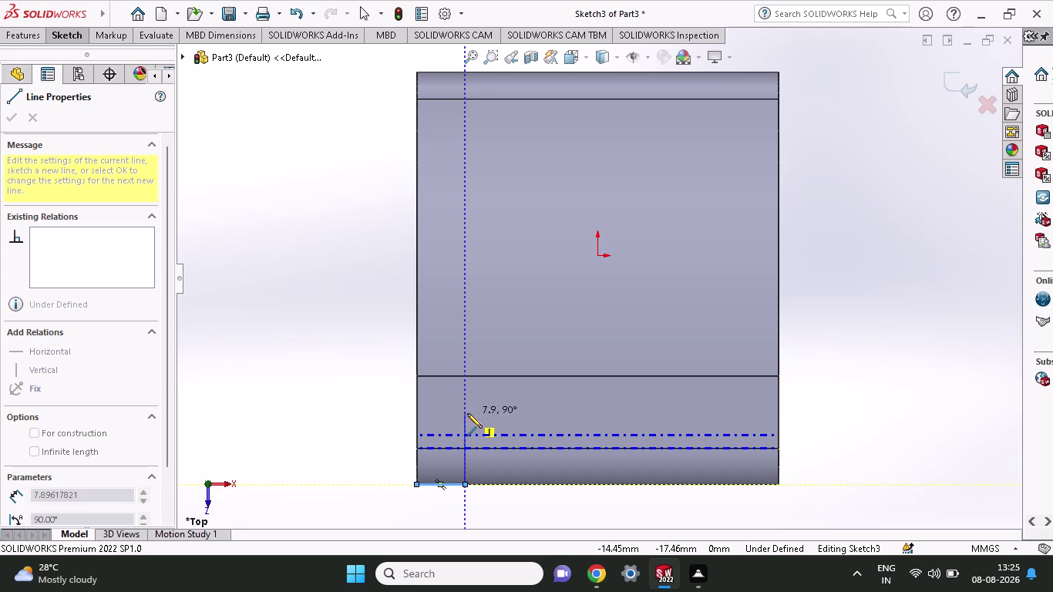
click(467, 409)
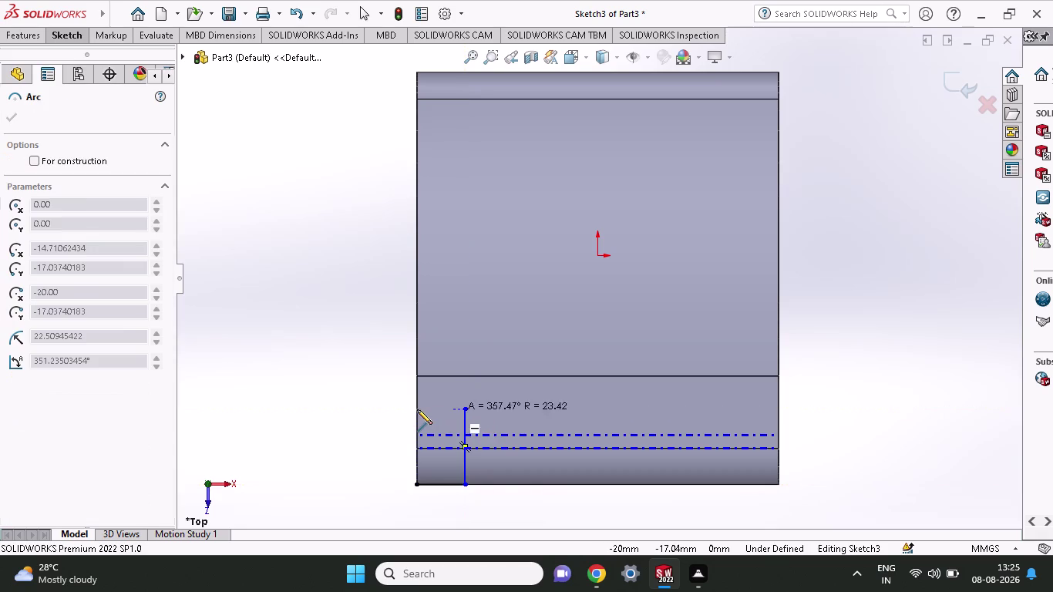
Draw an arc from the vertical line's top to the left edge and end the Line tool.
click(417, 409)
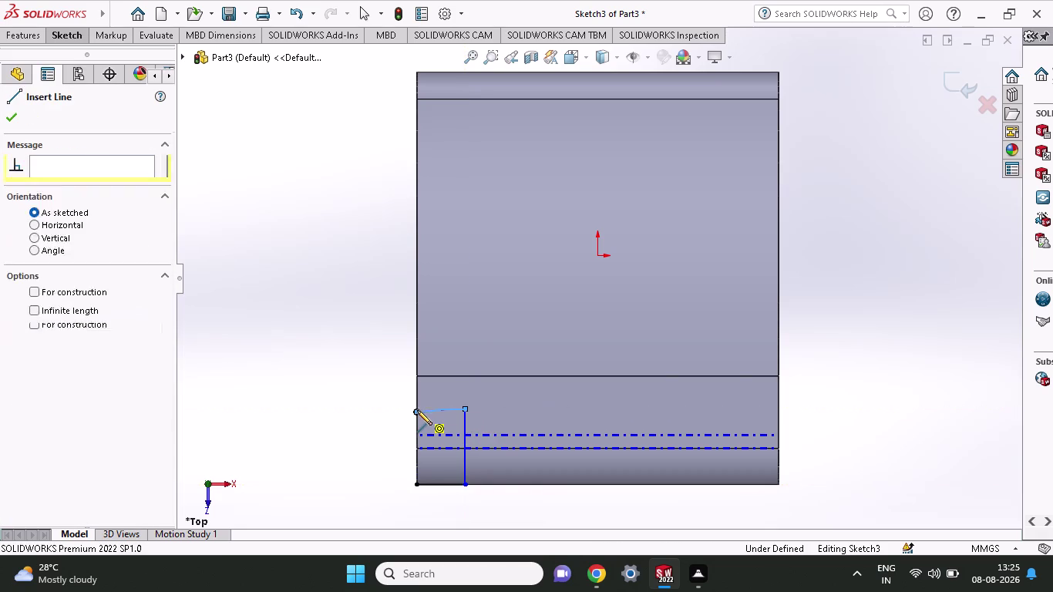
click(74, 40)
click(74, 70)
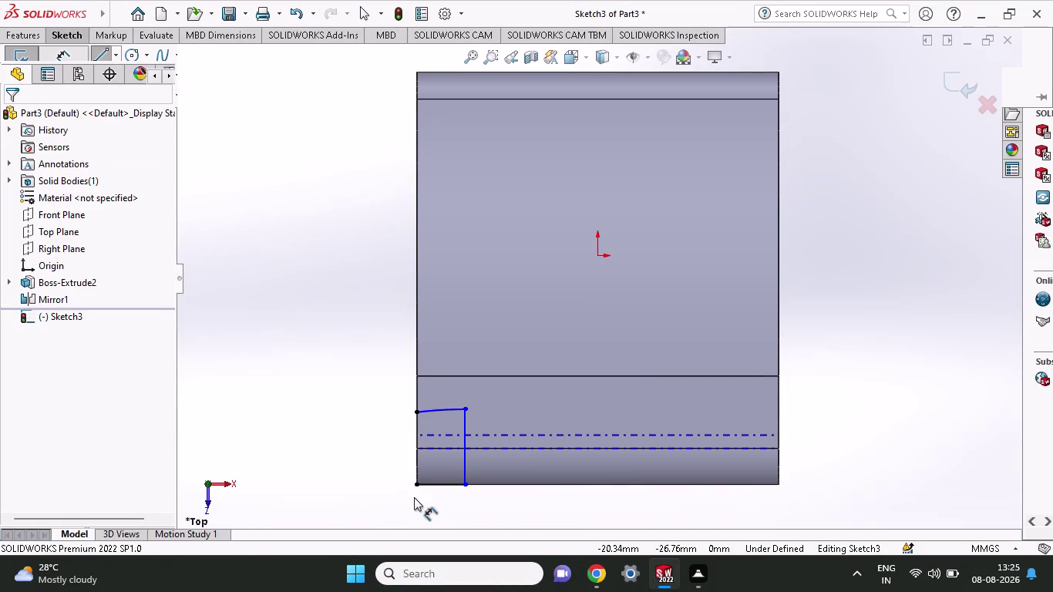
click(417, 482)
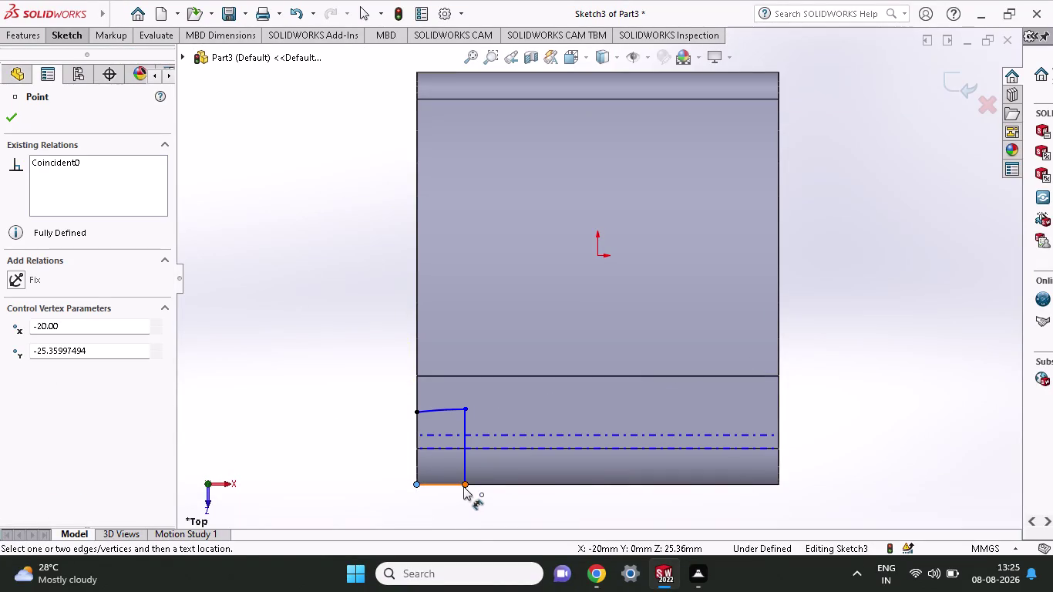
Dimension the bottom line to 5 mm and decline an over-defining left-edge height dimension.
click(463, 487)
click(464, 514)
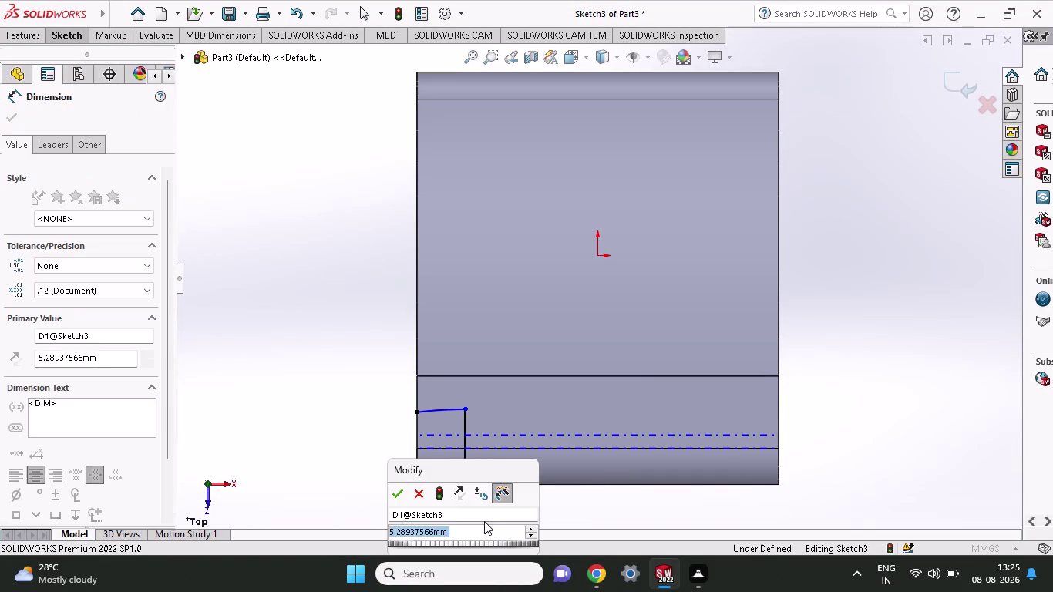
key(5)
click(395, 493)
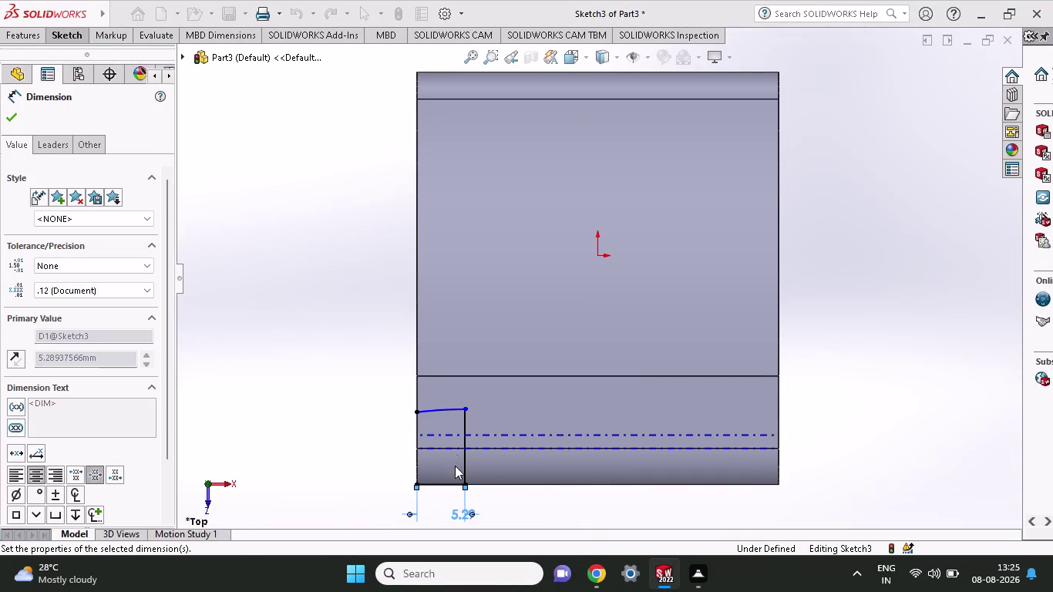
click(417, 481)
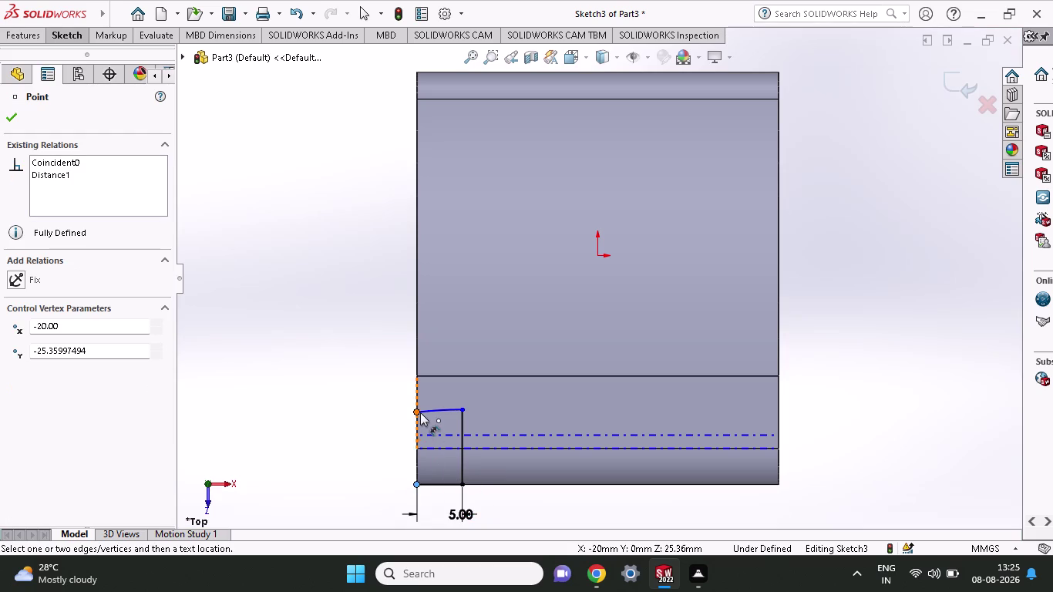
click(420, 413)
click(379, 412)
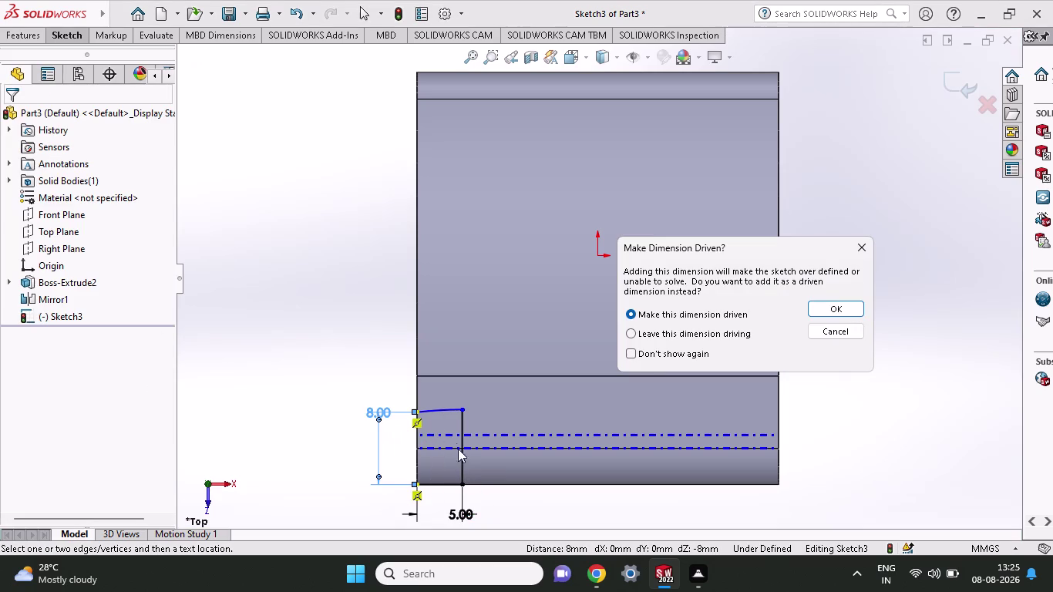
click(860, 243)
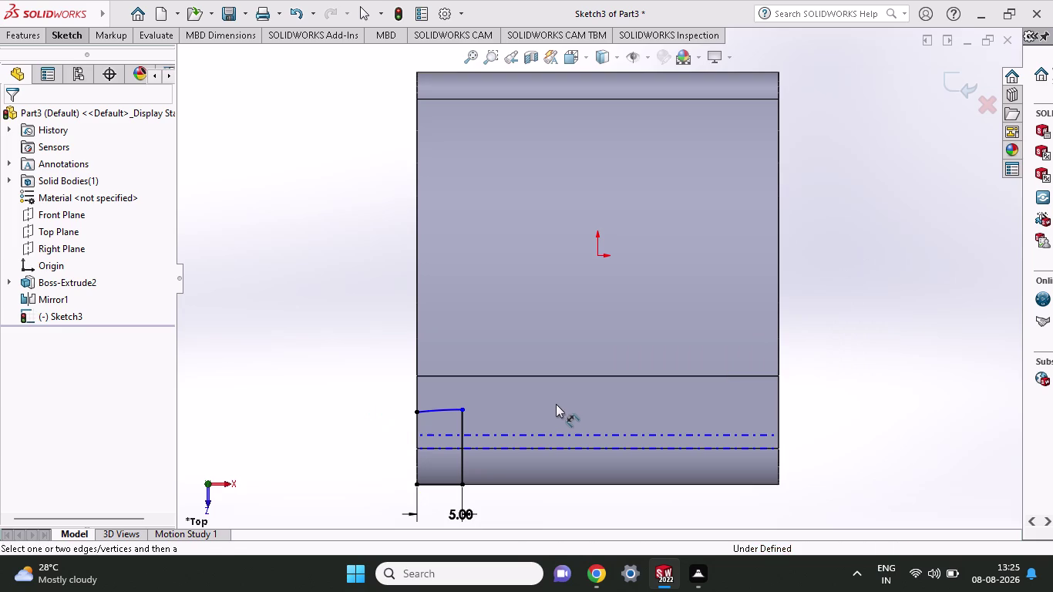
Add the vertical line's height dimension; entering 8 mm is refused as invalid geometry.
click(462, 486)
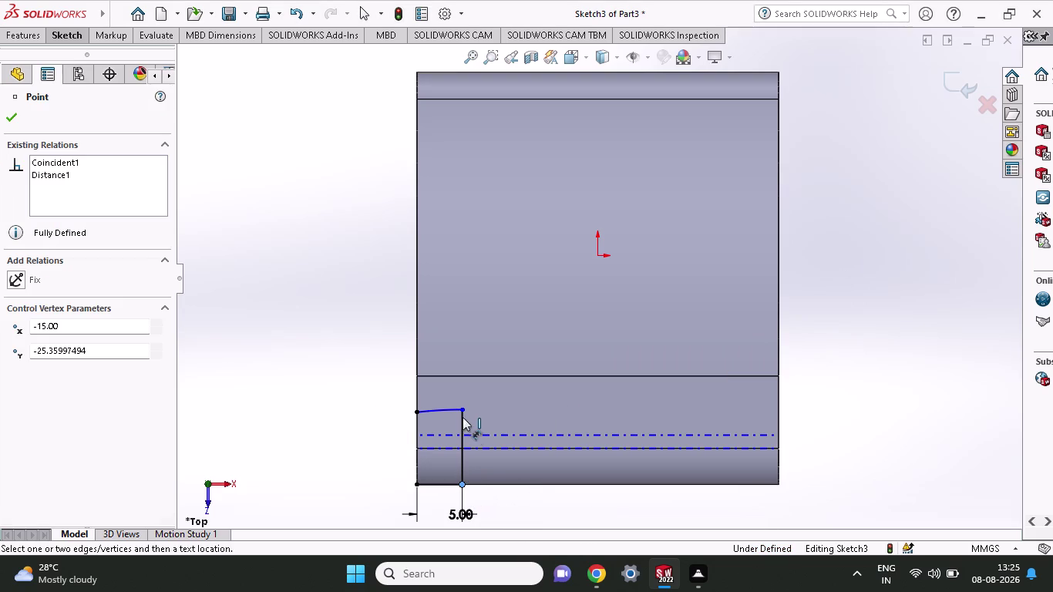
click(464, 408)
click(518, 419)
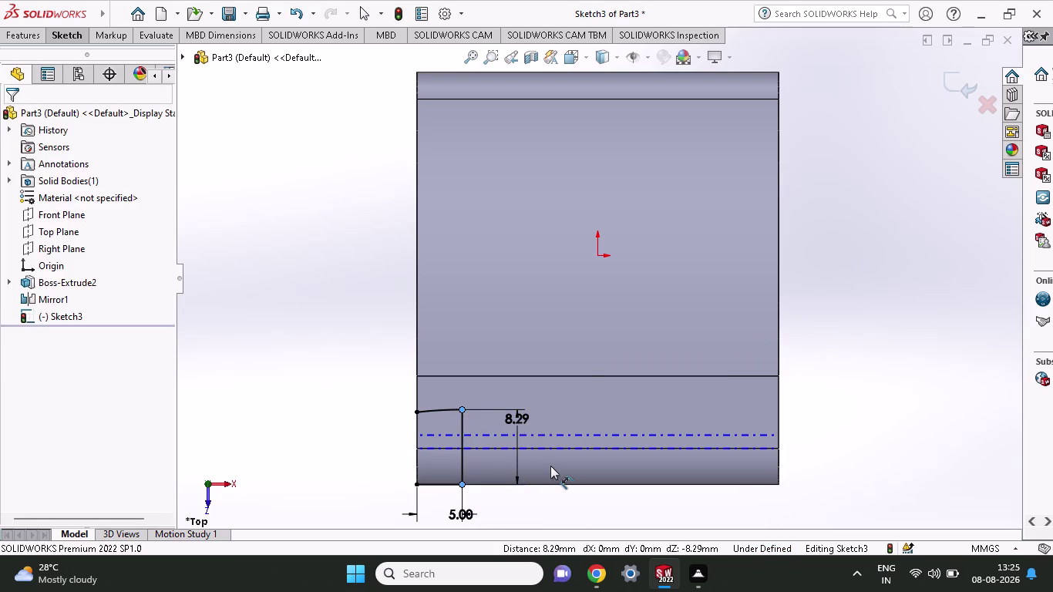
key(8)
click(445, 397)
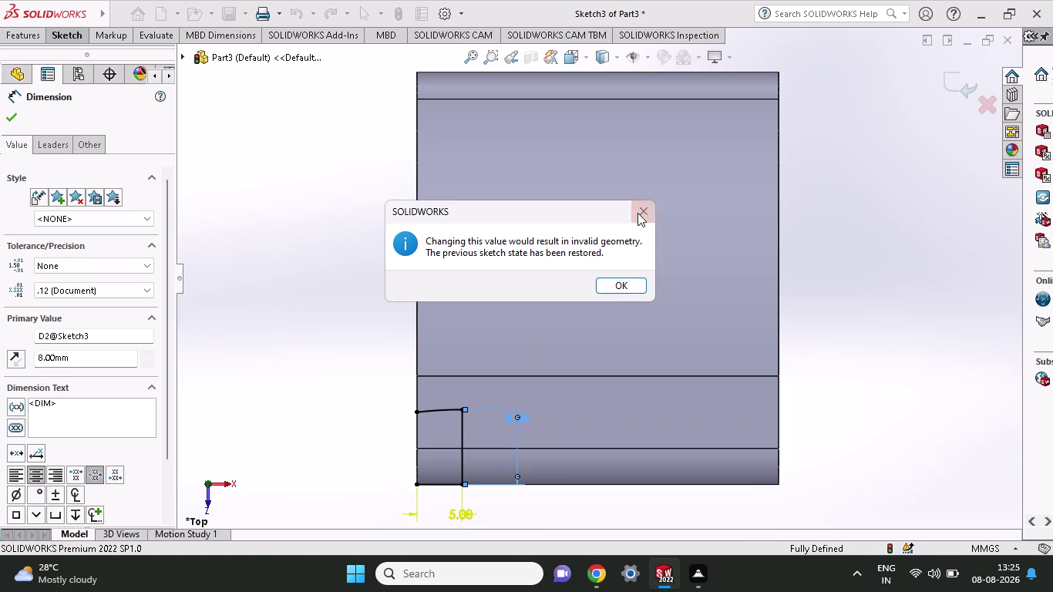
click(643, 210)
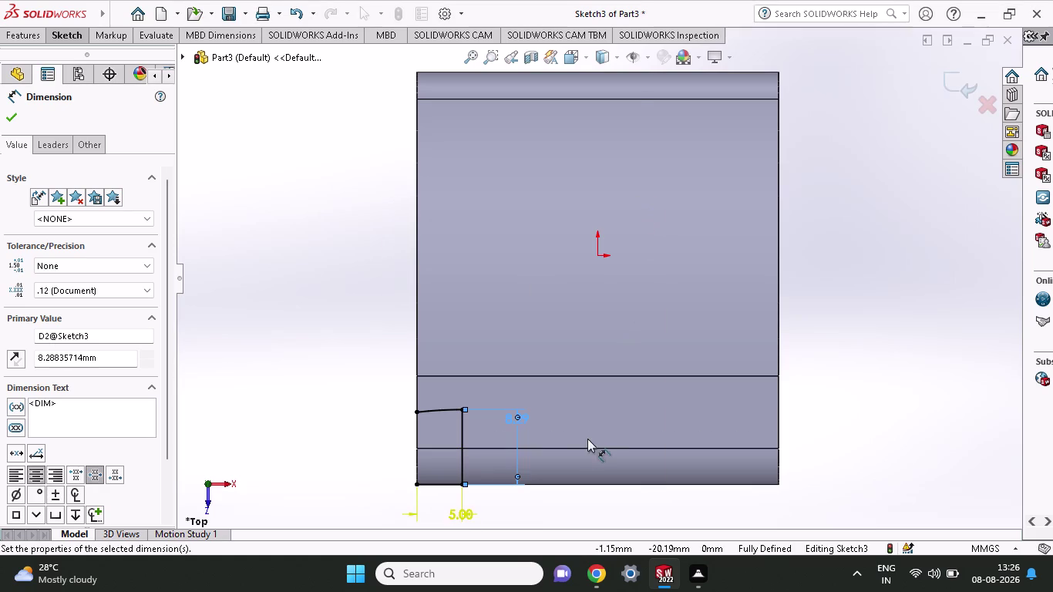
key(ctrl+z)
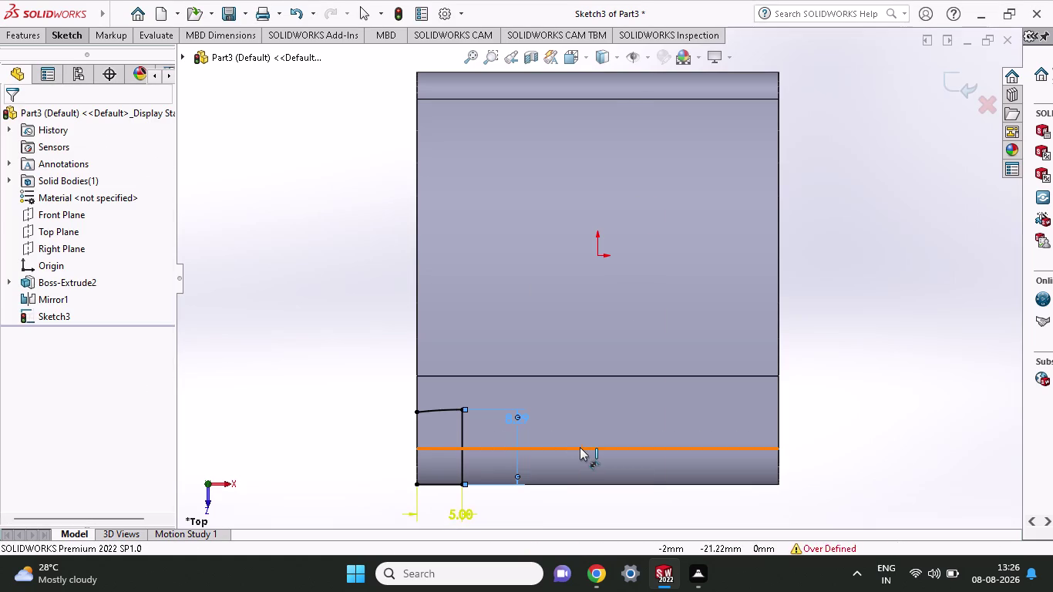
Undo the height dimension, arc and vertical line, leaving the roughly 5.29 mm bottom line.
key(ctrl+z)
key(ctrl+z)
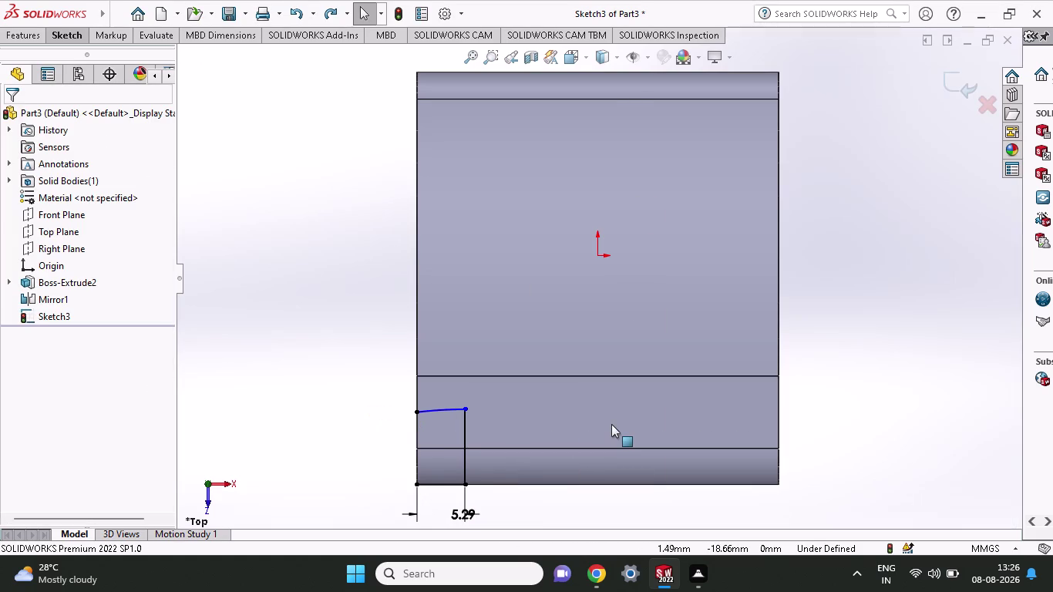
key(ctrl+z)
key(ctrl+z)
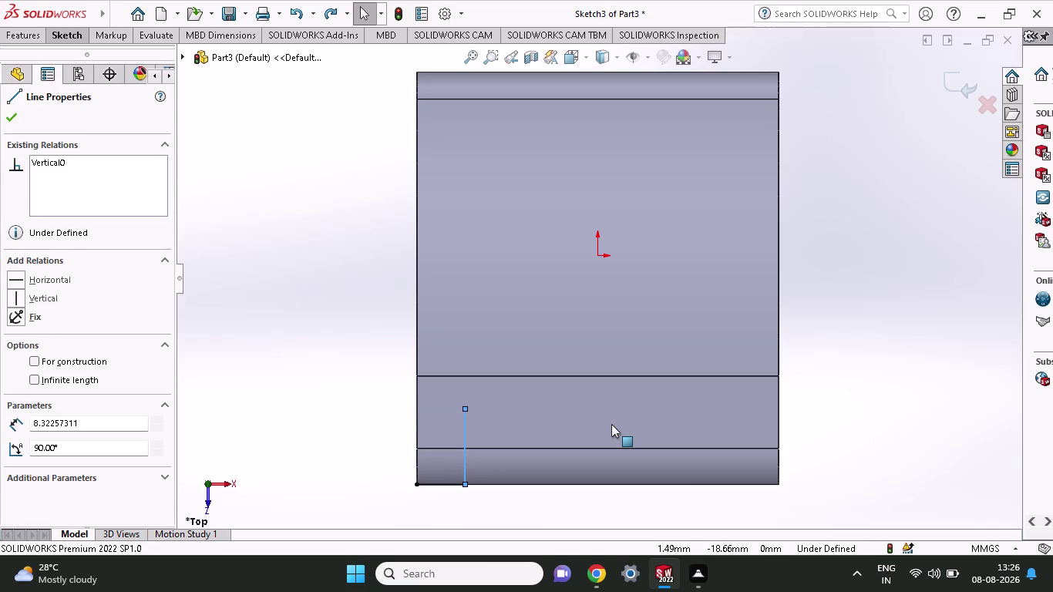
key(ctrl+z)
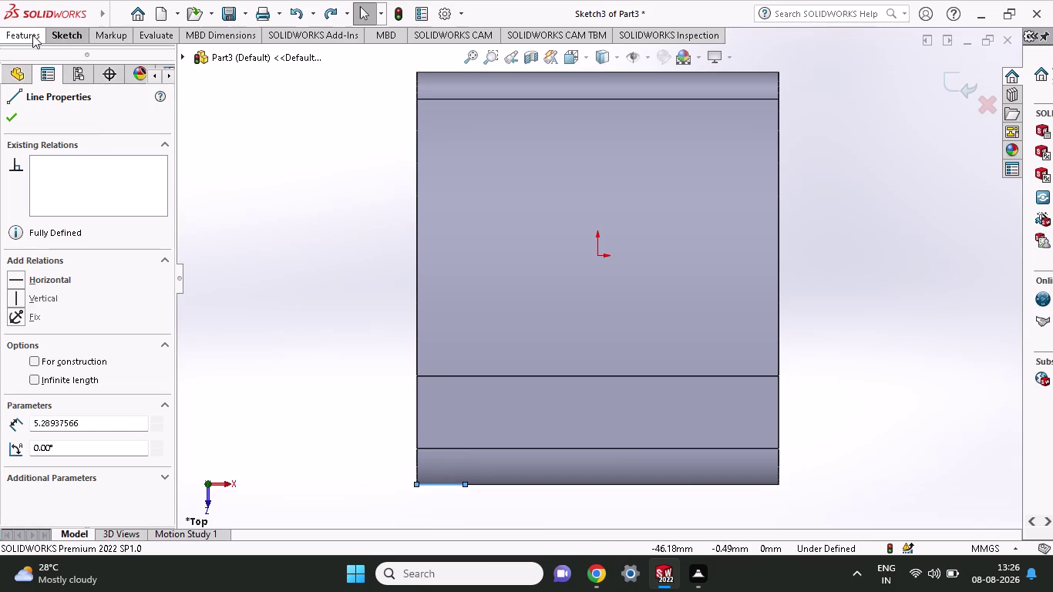
click(32, 35)
Draw a line along the upper body edge and a vertical line down to the bottom line's end.
click(57, 37)
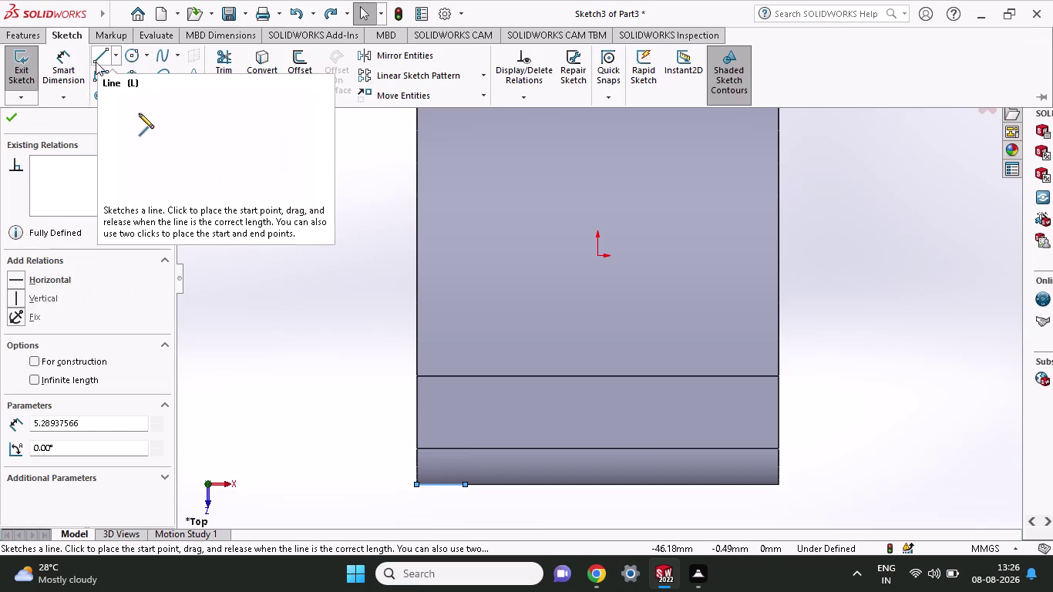
click(96, 61)
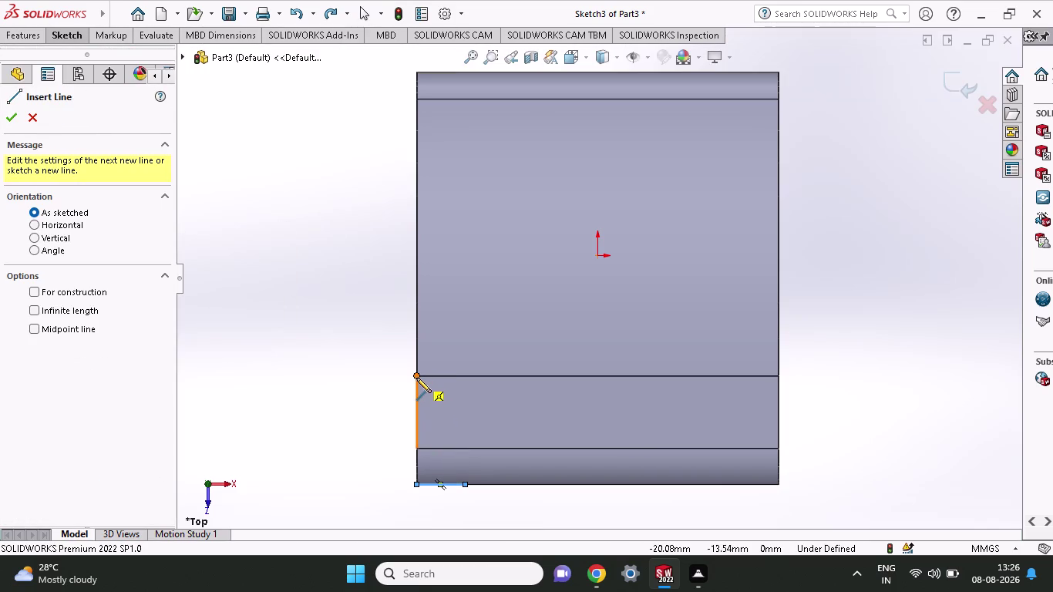
click(416, 378)
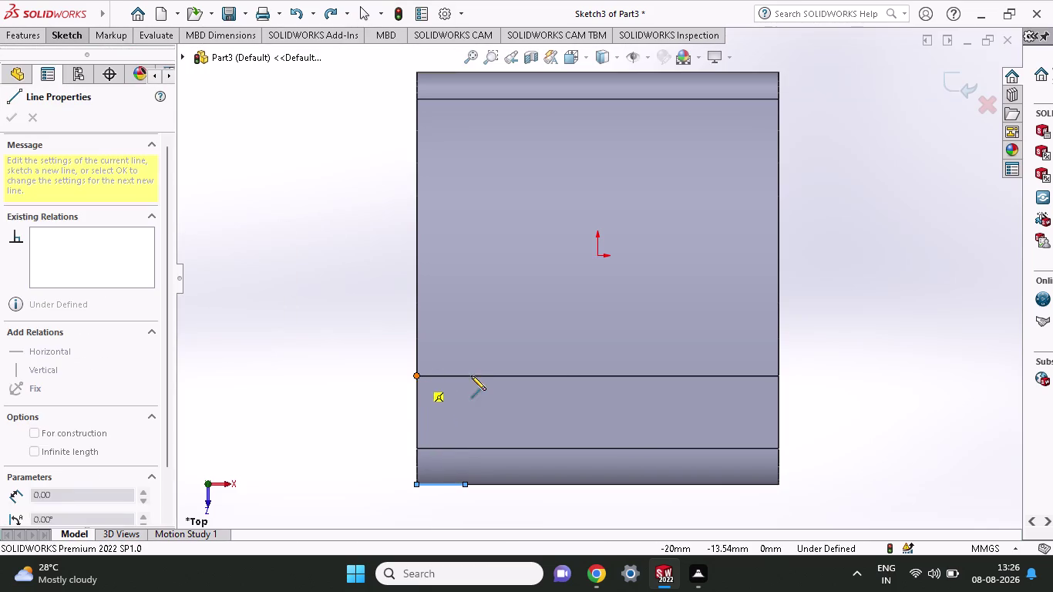
click(461, 375)
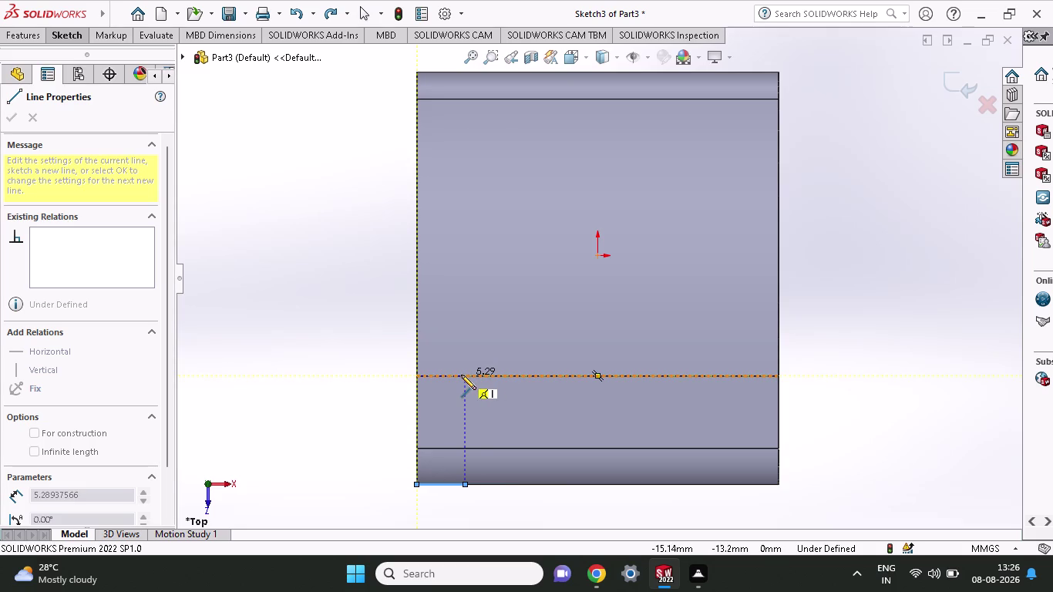
click(467, 483)
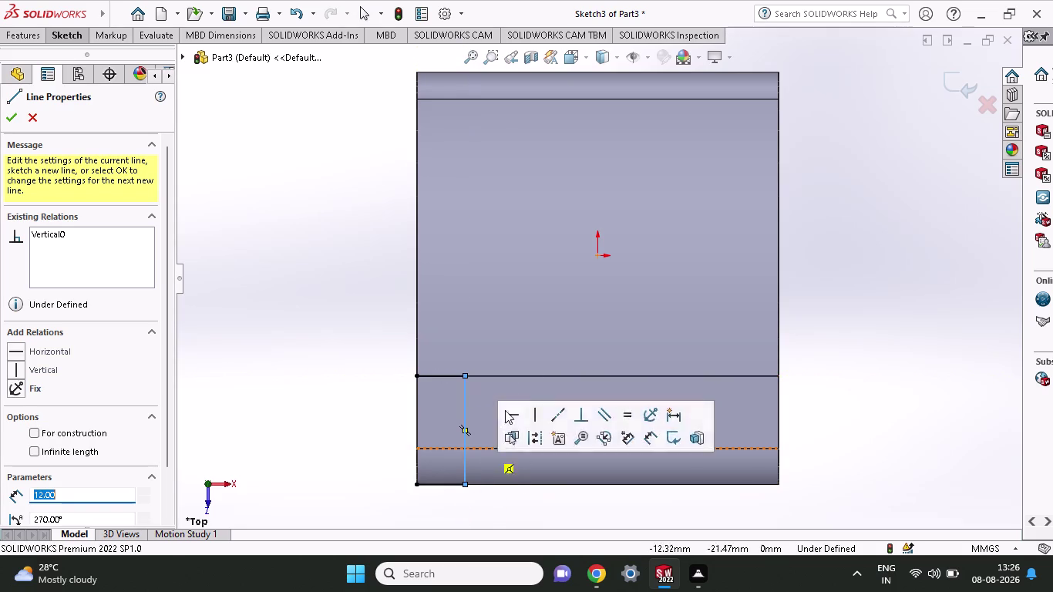
key(Escape)
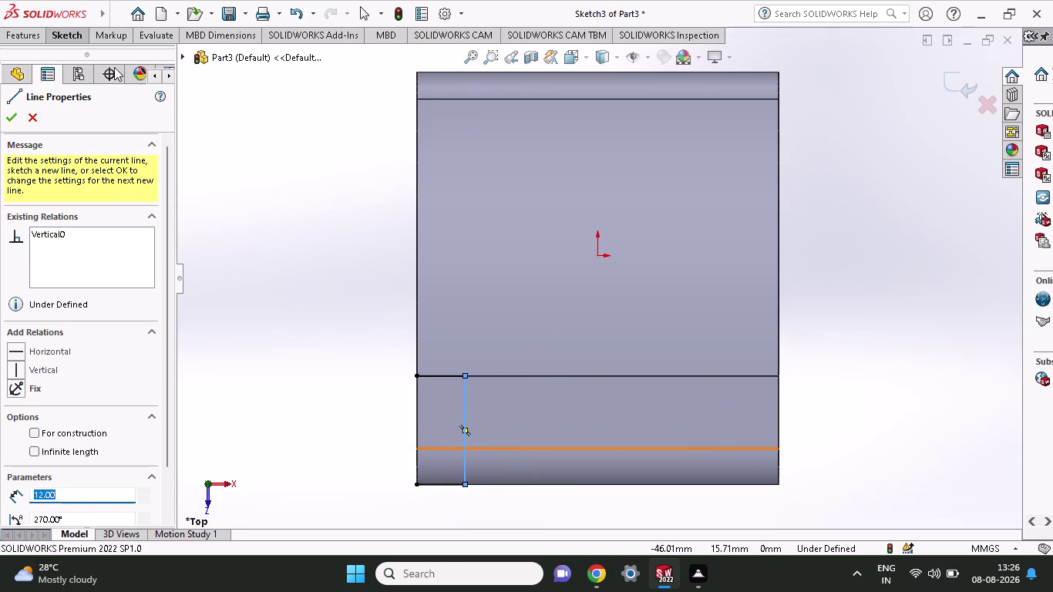
Add 12 mm height dimensions to the left edge and vertical line, declining the over-defining prompts.
click(57, 33)
click(71, 62)
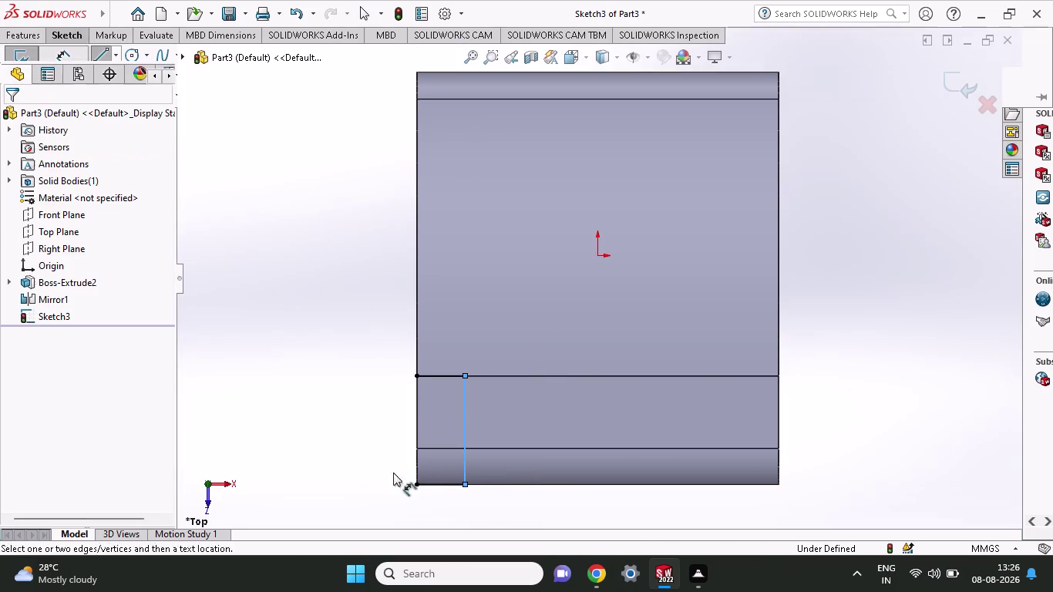
click(419, 487)
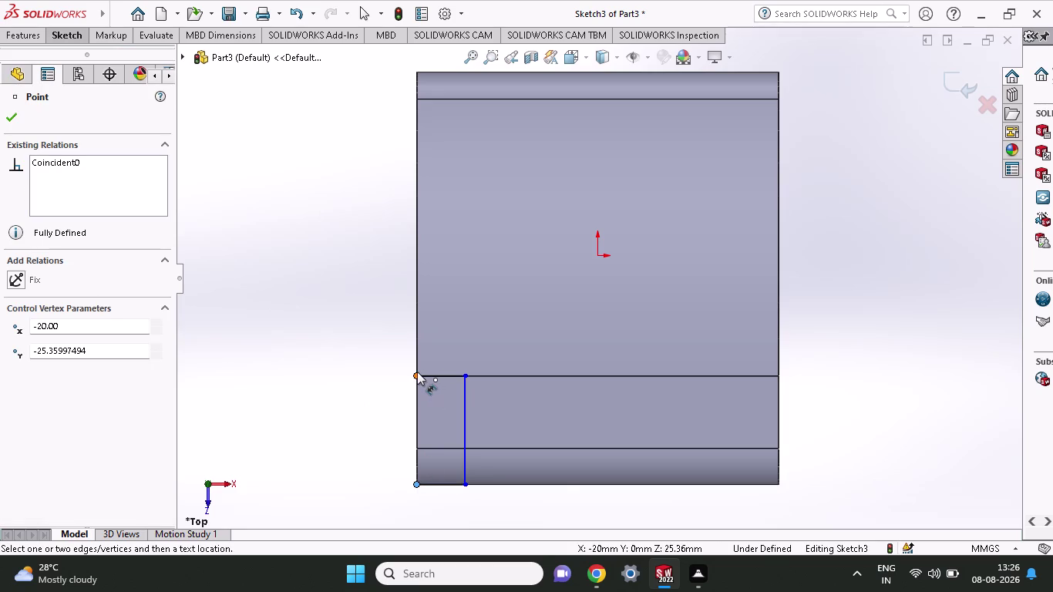
click(417, 371)
click(379, 390)
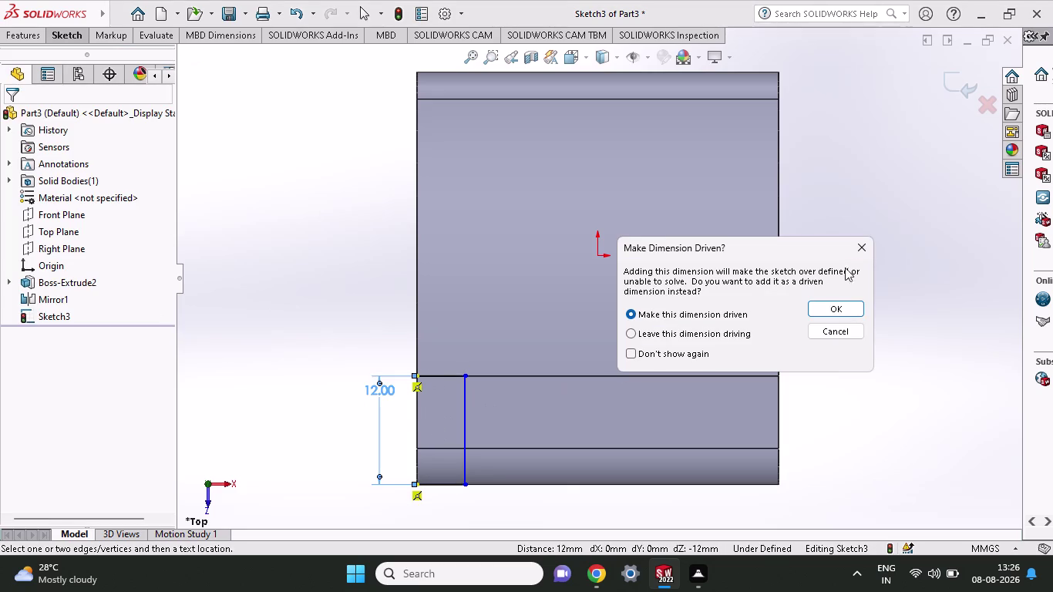
click(865, 254)
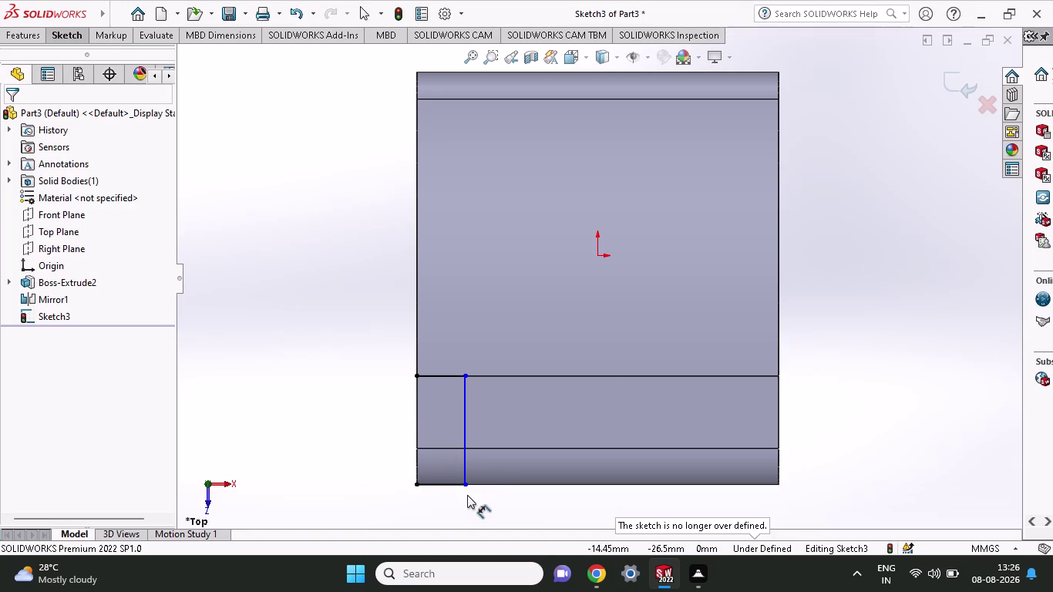
click(465, 484)
click(467, 377)
click(515, 388)
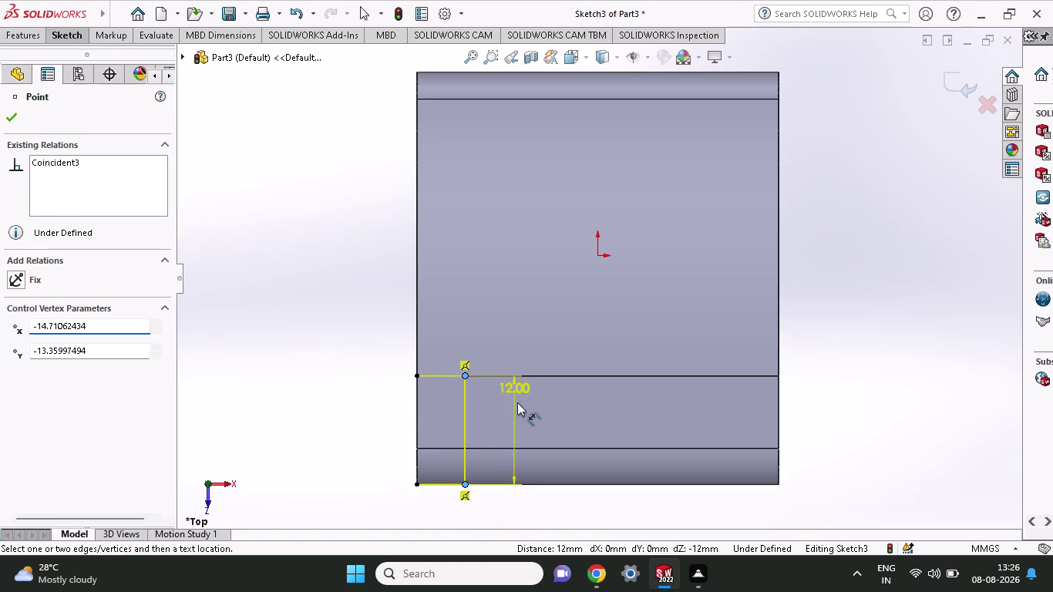
click(858, 248)
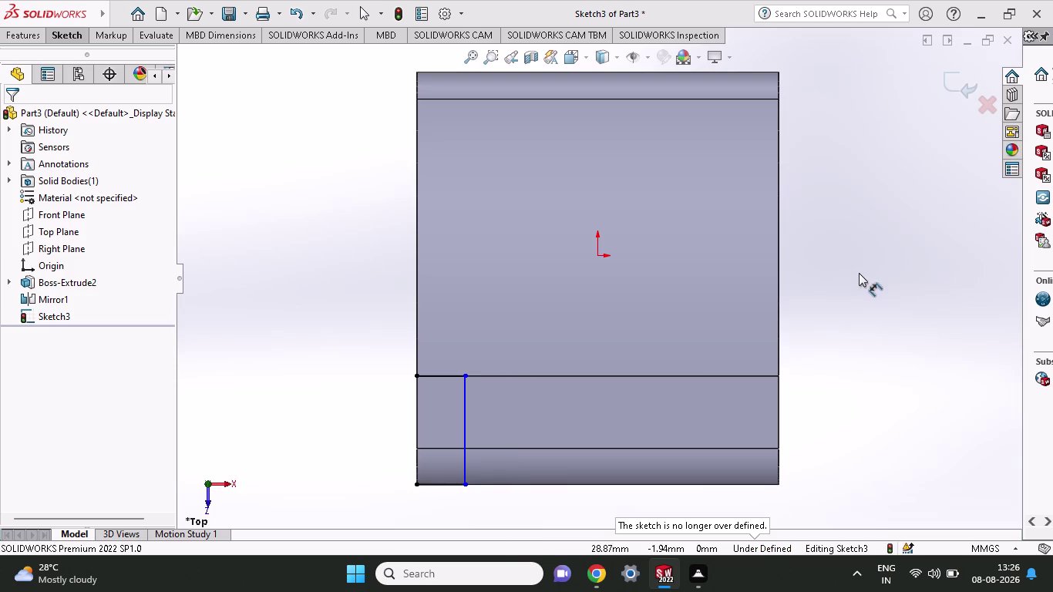
Undo the dimensions and delete the notch lines, emptying the sketch.
key(ctrl+z)
key(ctrl+z)
key(ctrl+z)
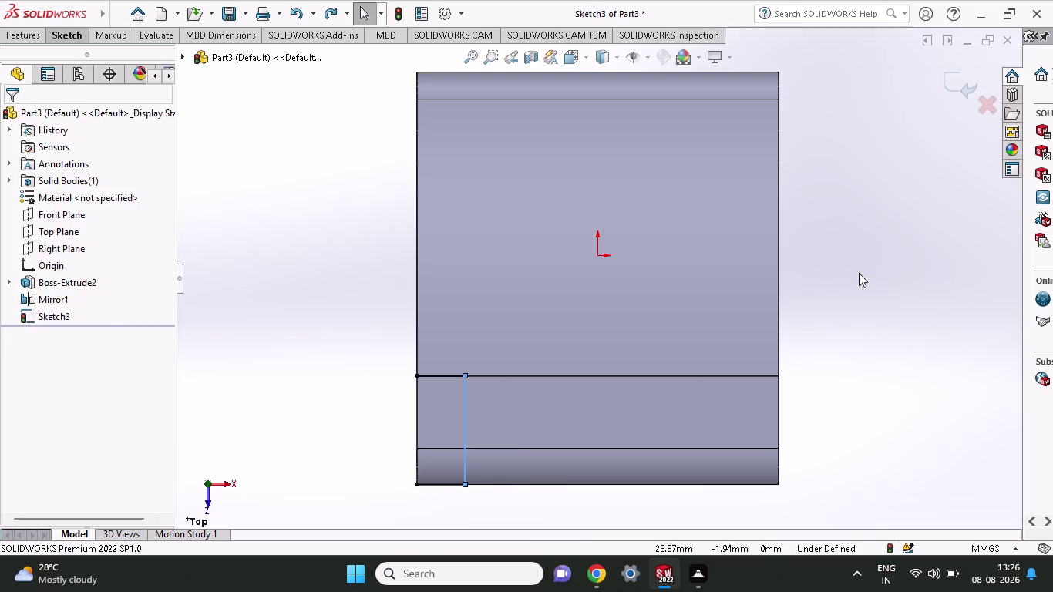
key(ctrl+z)
Redraw a closed rectangular notch outline about 5.1 mm wide at the bracket's lower-left corner.
key(ctrl+z)
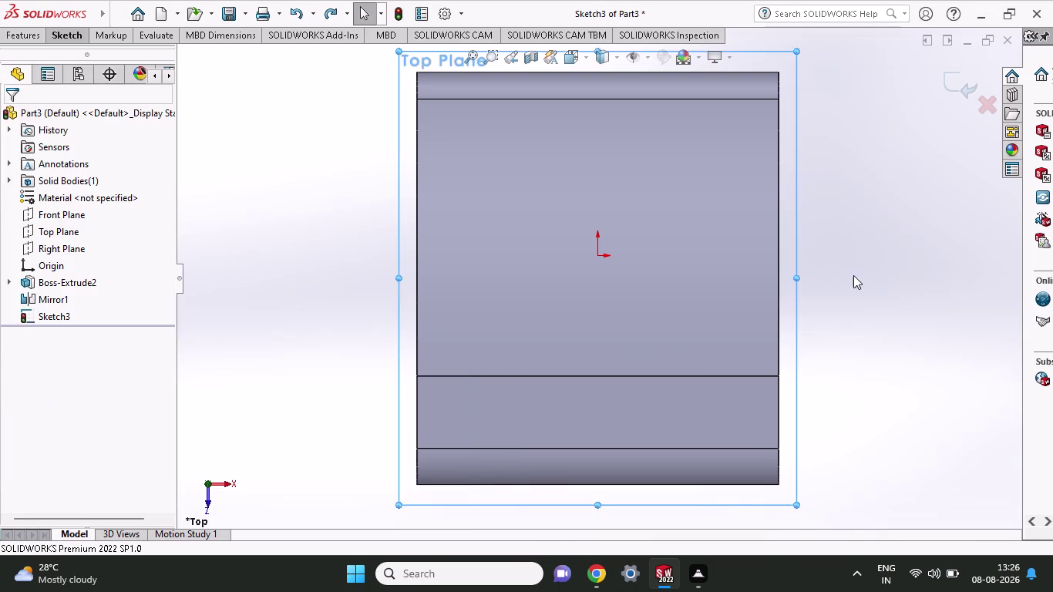
click(71, 35)
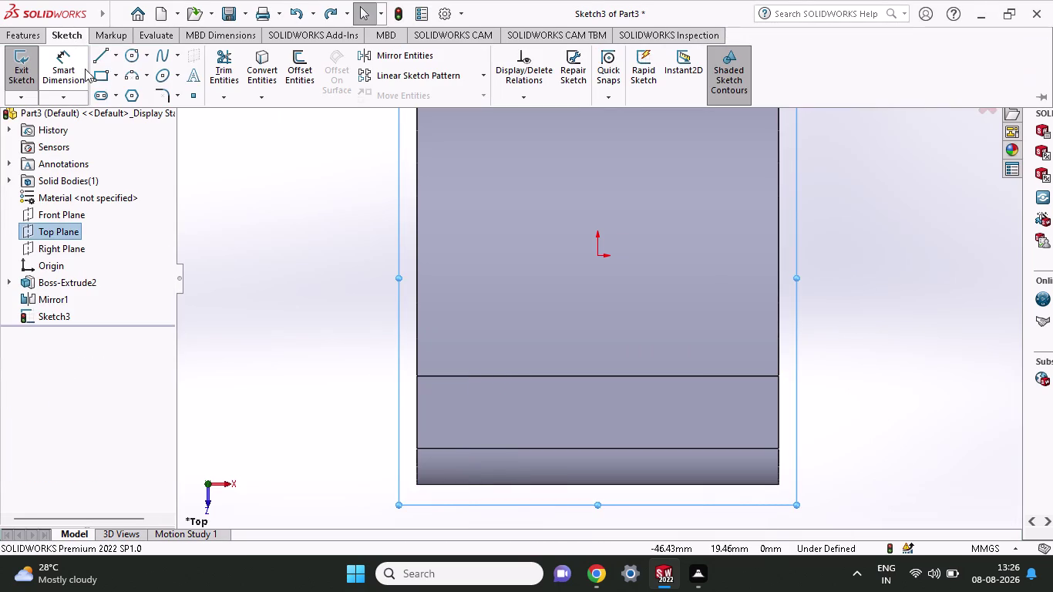
click(103, 57)
click(418, 485)
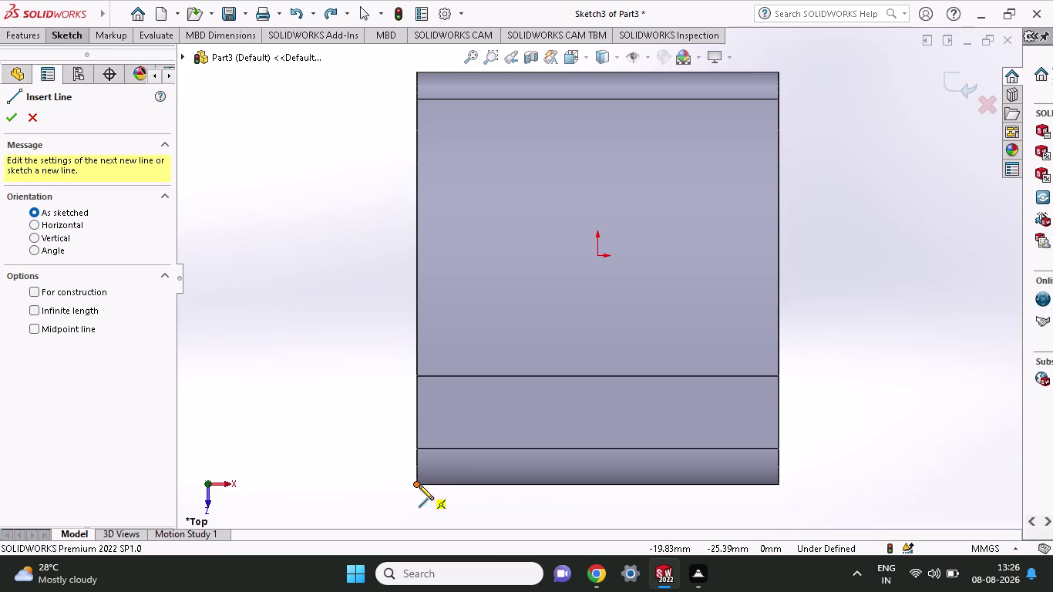
click(416, 410)
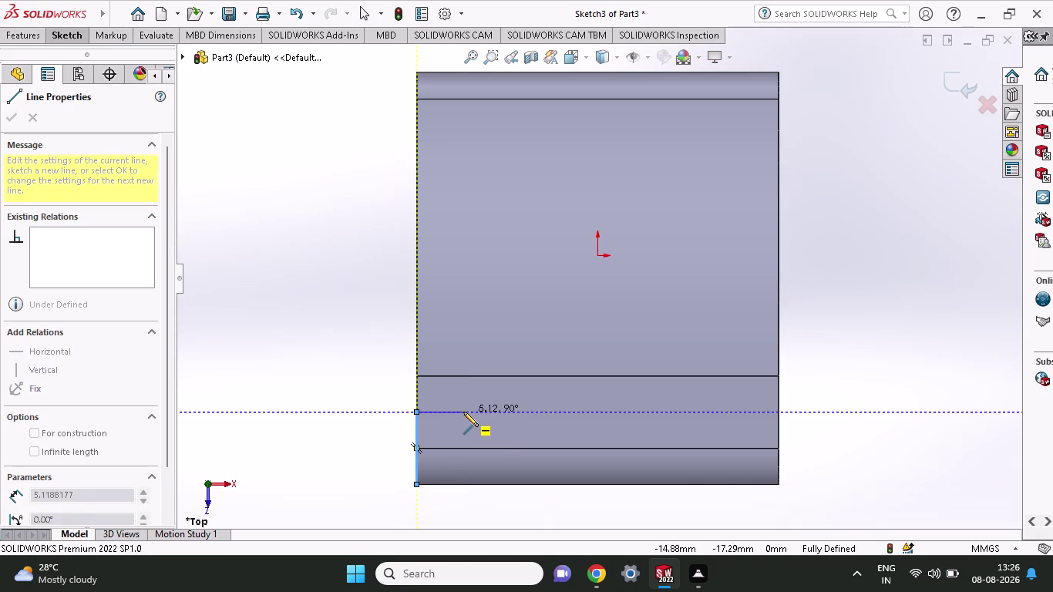
click(463, 412)
click(463, 482)
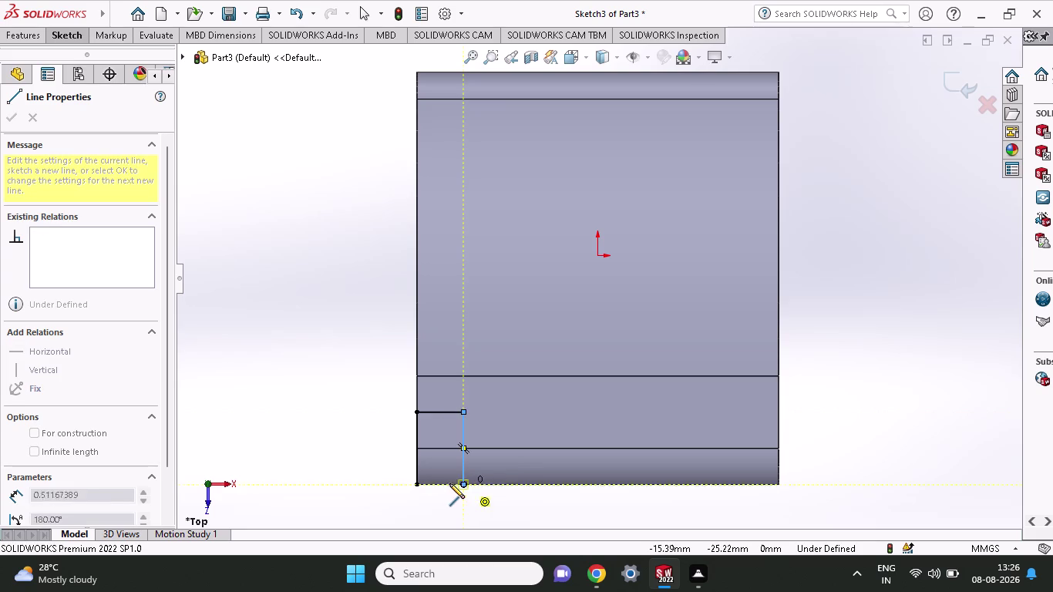
click(417, 483)
key(Escape)
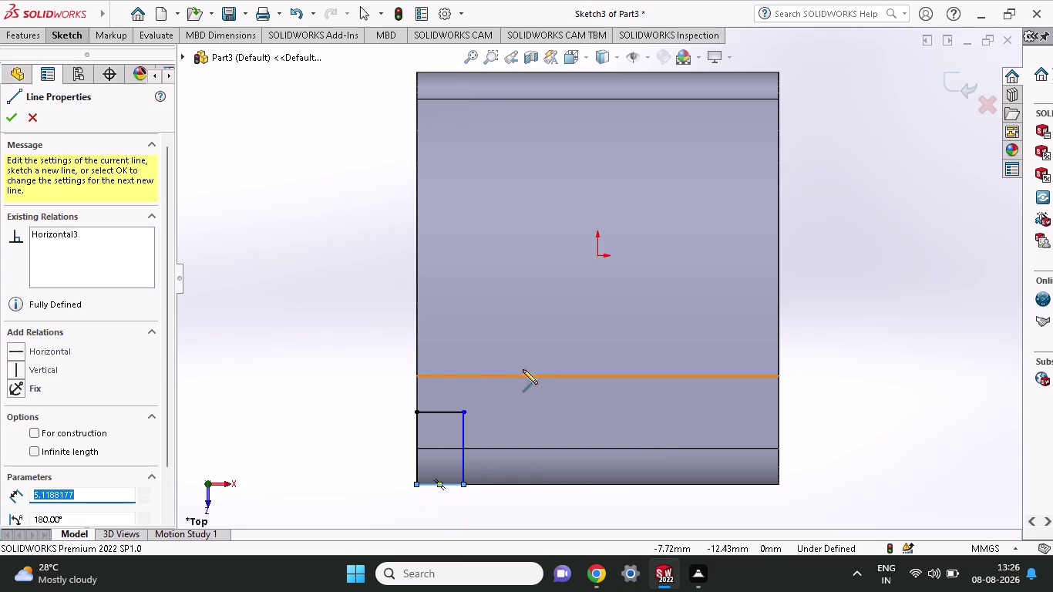
click(60, 38)
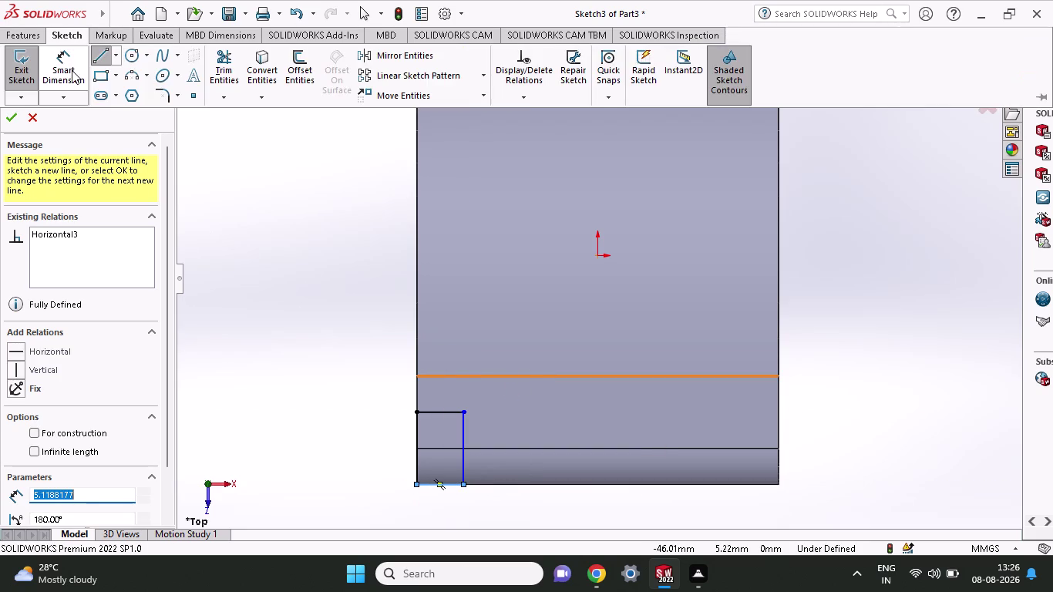
Dimension the notch rectangle's top width at 5.00 mm so Sketch3 reads fully defined.
click(71, 70)
click(419, 414)
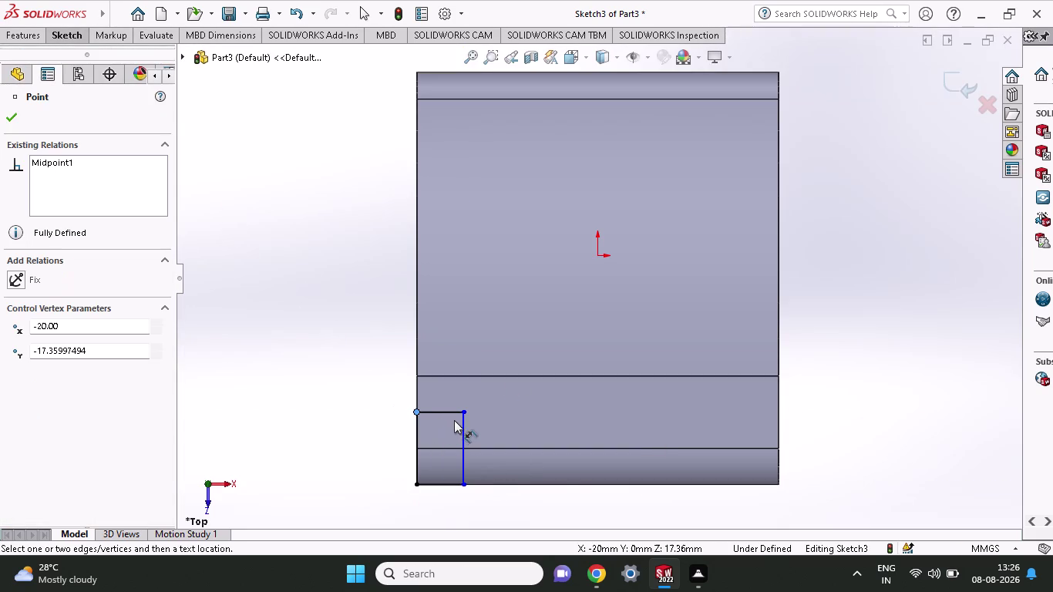
click(465, 410)
click(358, 355)
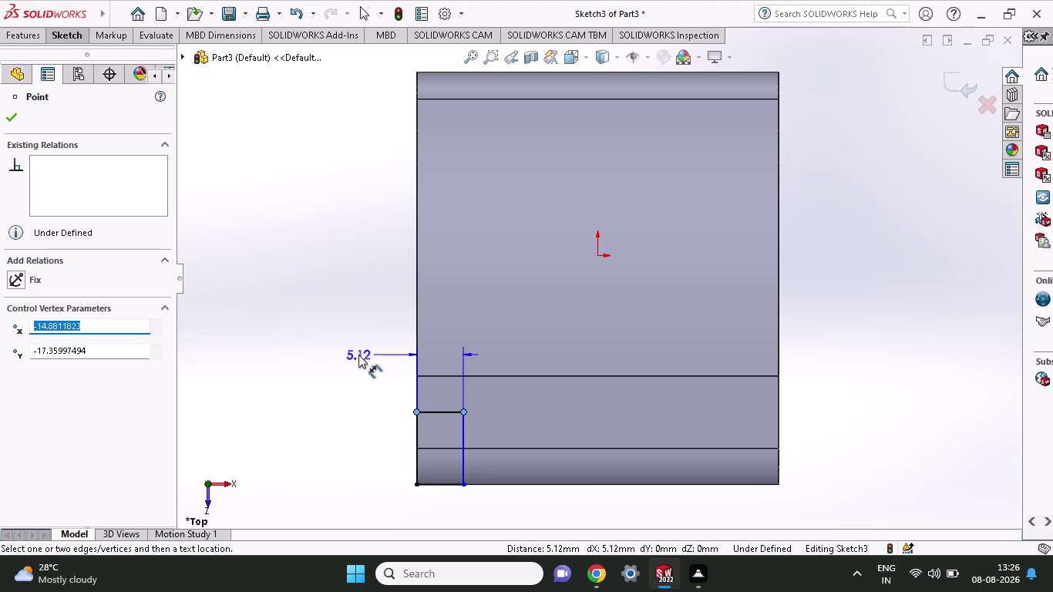
key(5)
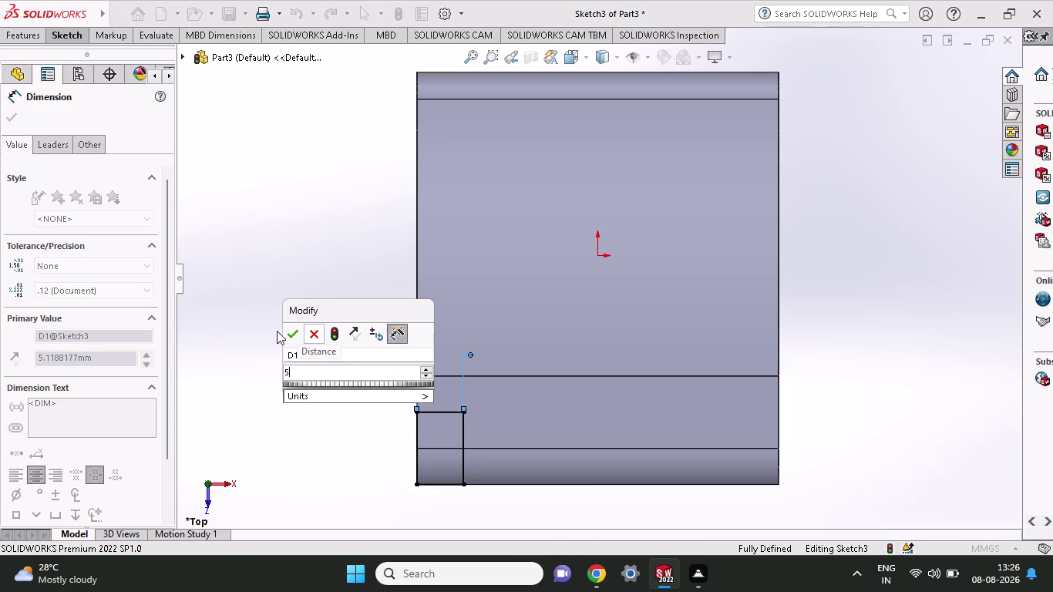
click(297, 331)
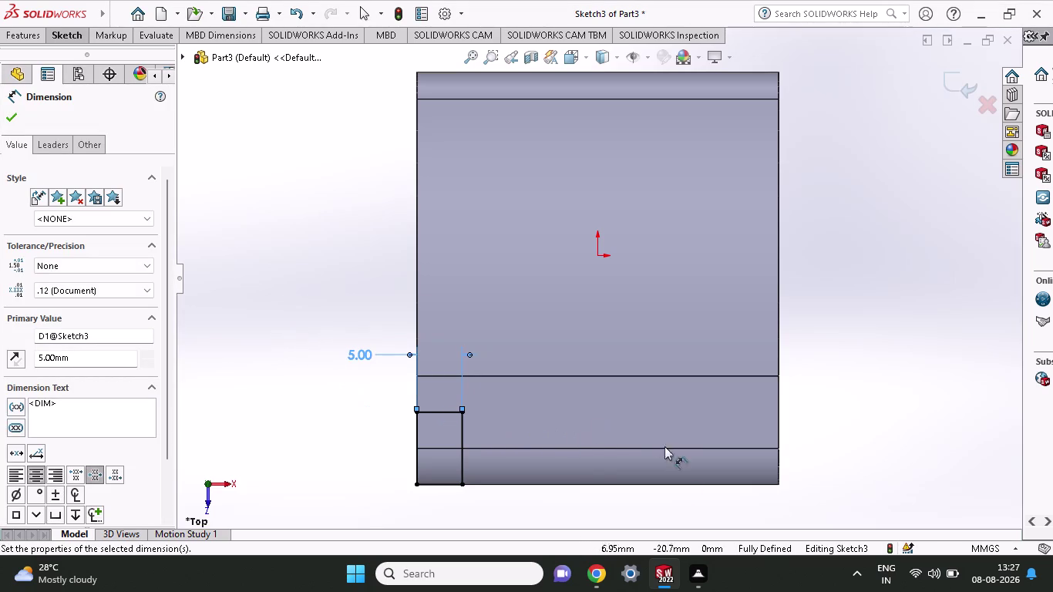
click(66, 40)
click(97, 51)
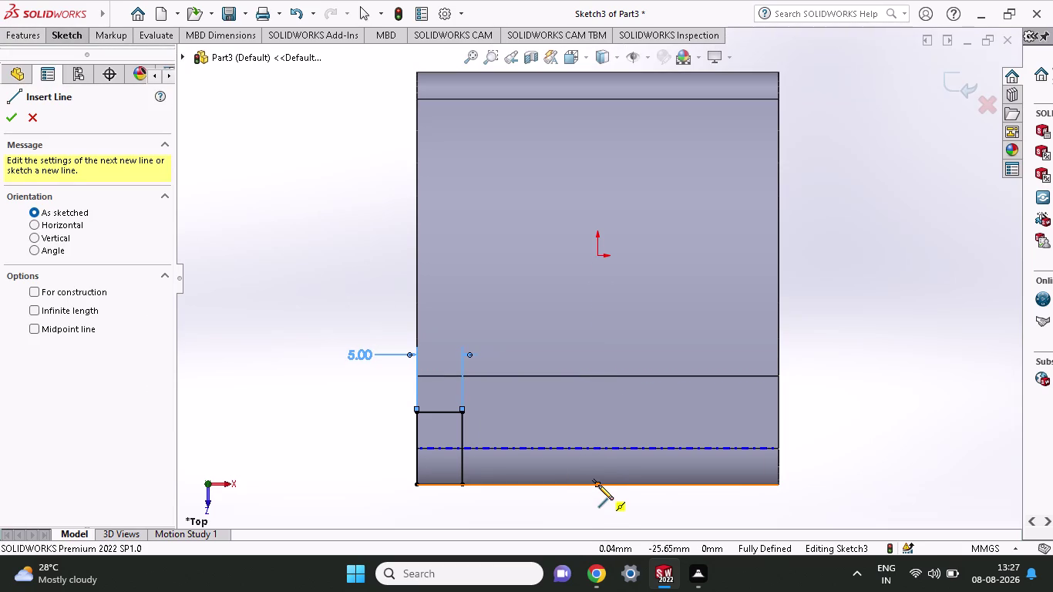
Draw a short vertical line rising from the bottom edge's midpoint.
click(599, 485)
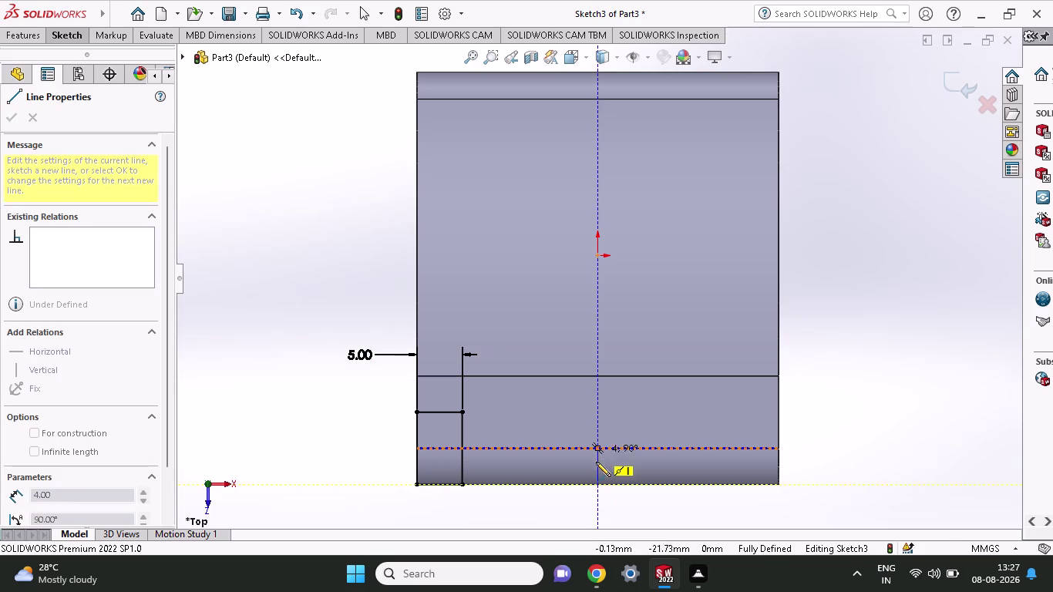
click(596, 461)
key(Escape)
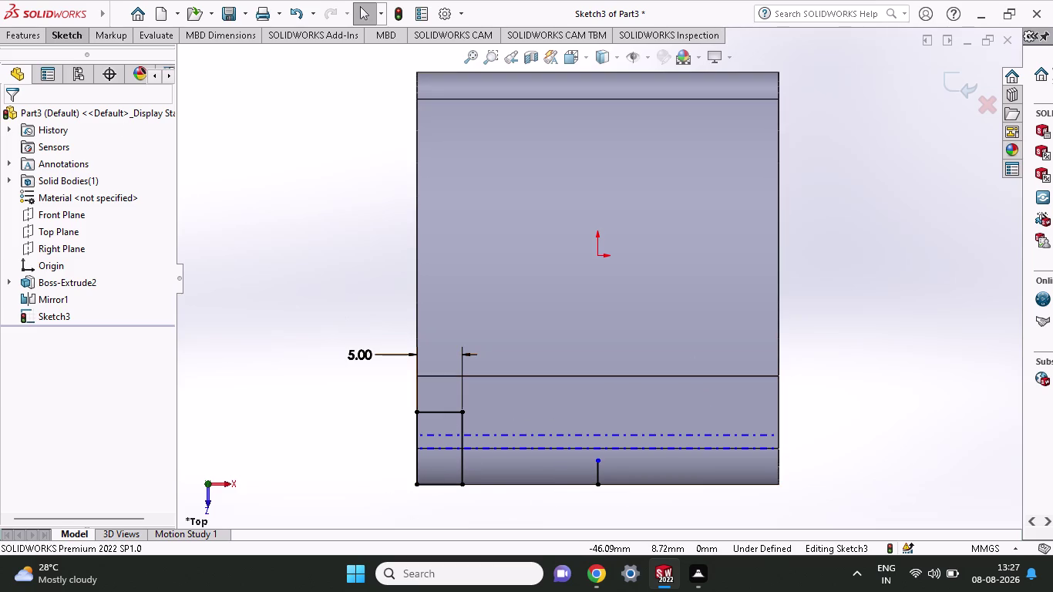
click(81, 36)
click(422, 60)
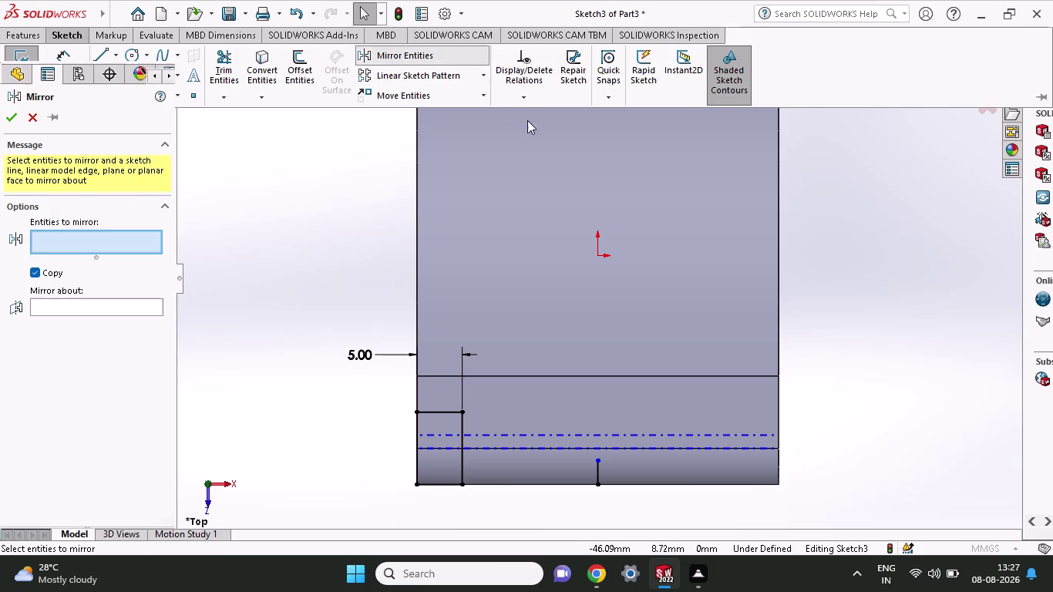
Mirror the four lower-left rectangle lines about the central vertical line to the lower-right corner.
click(461, 428)
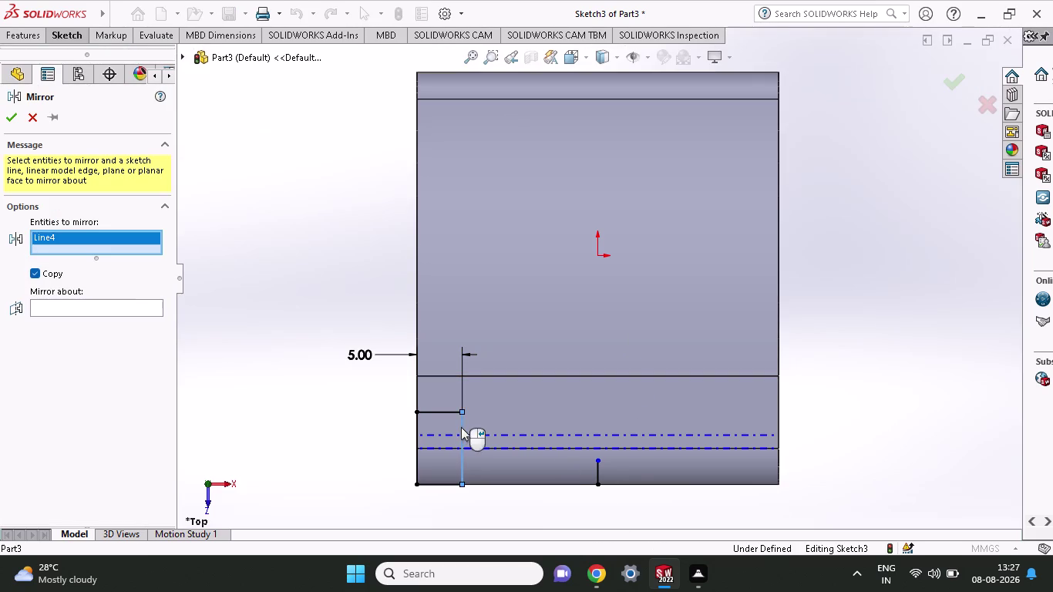
click(442, 411)
click(419, 432)
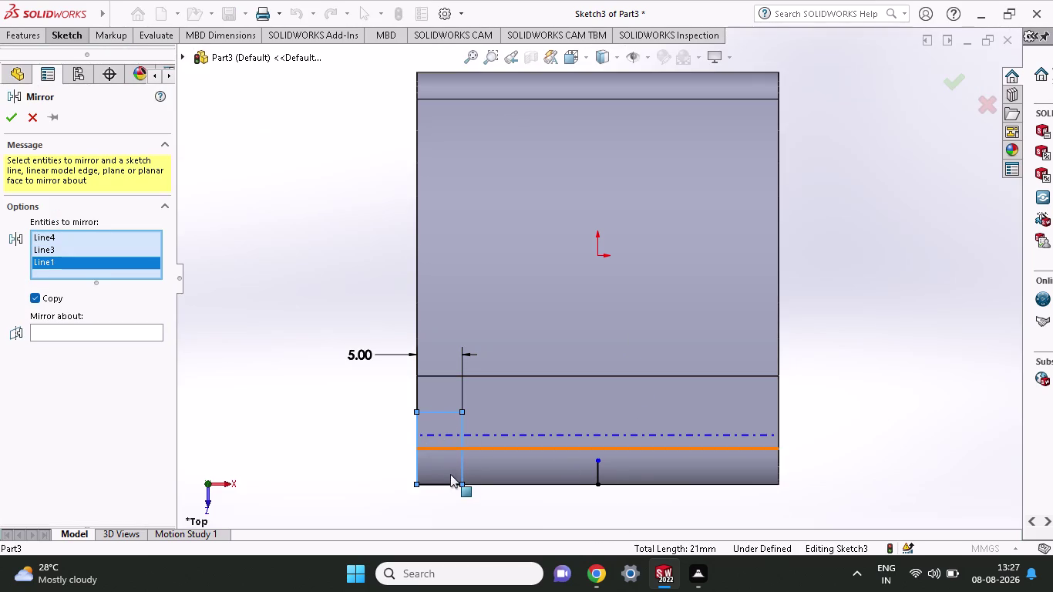
click(448, 481)
click(143, 339)
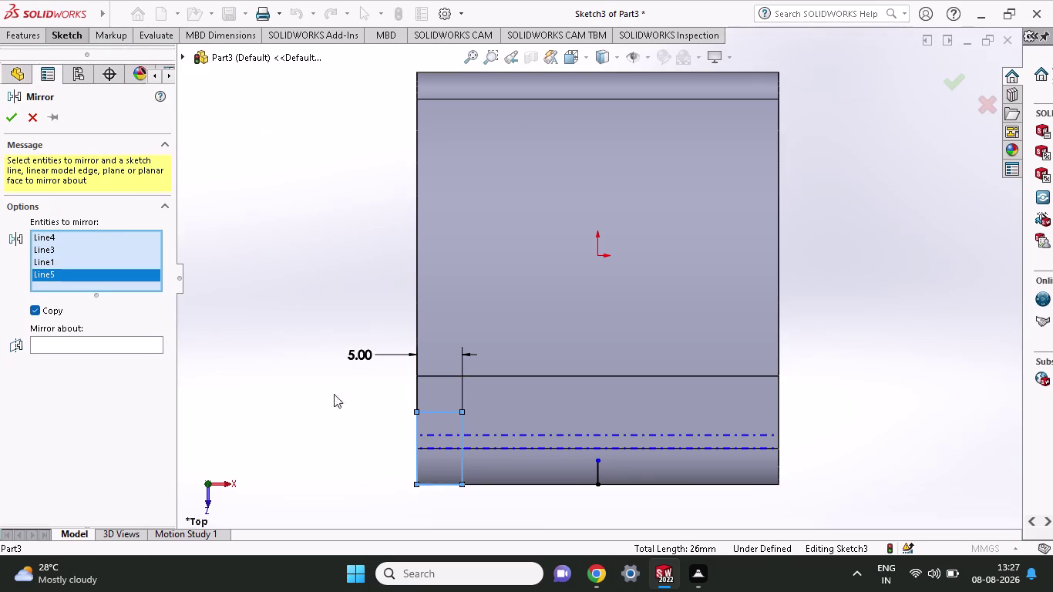
click(597, 466)
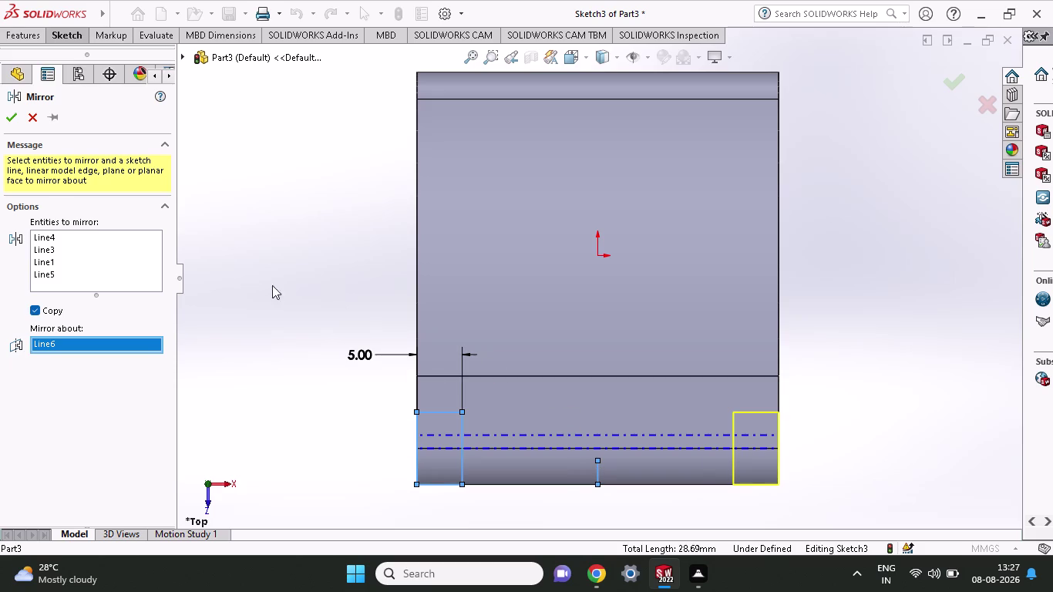
click(6, 119)
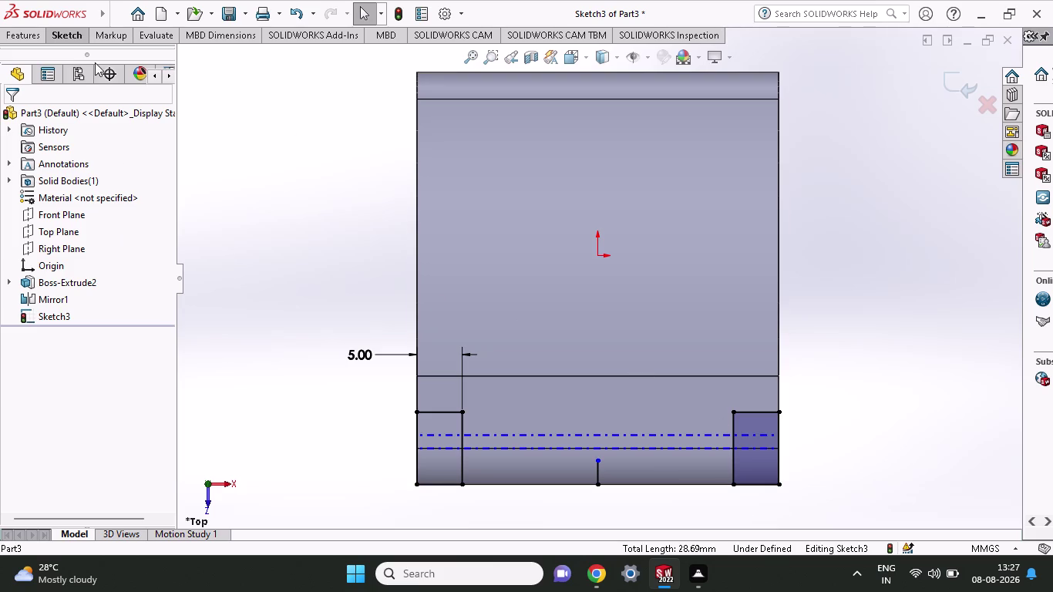
click(79, 38)
click(126, 78)
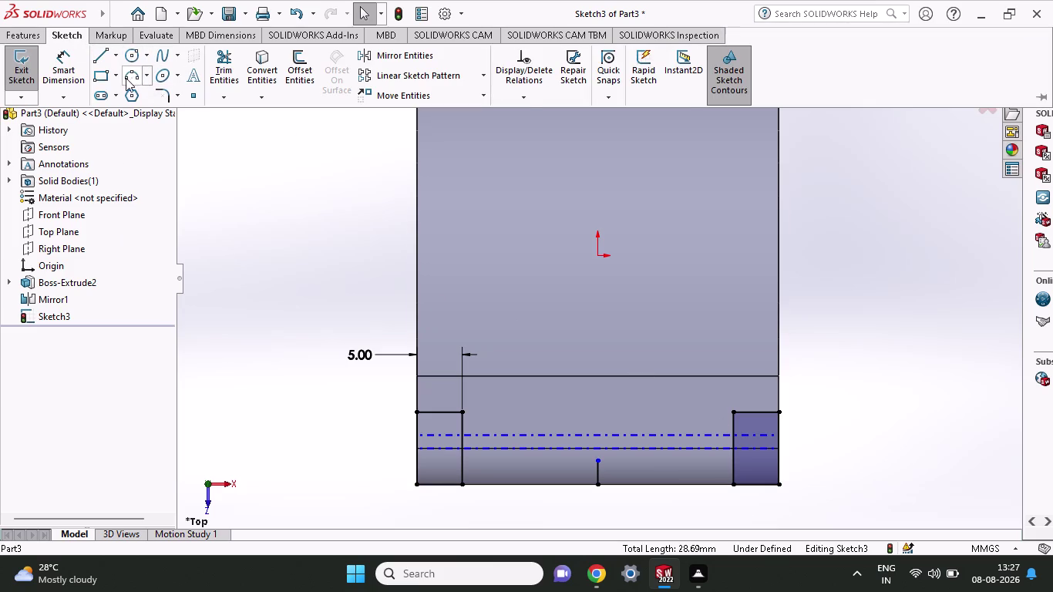
Draw an upward-bowing 3-point arc between the inner top corners of both notch rectangles.
click(458, 413)
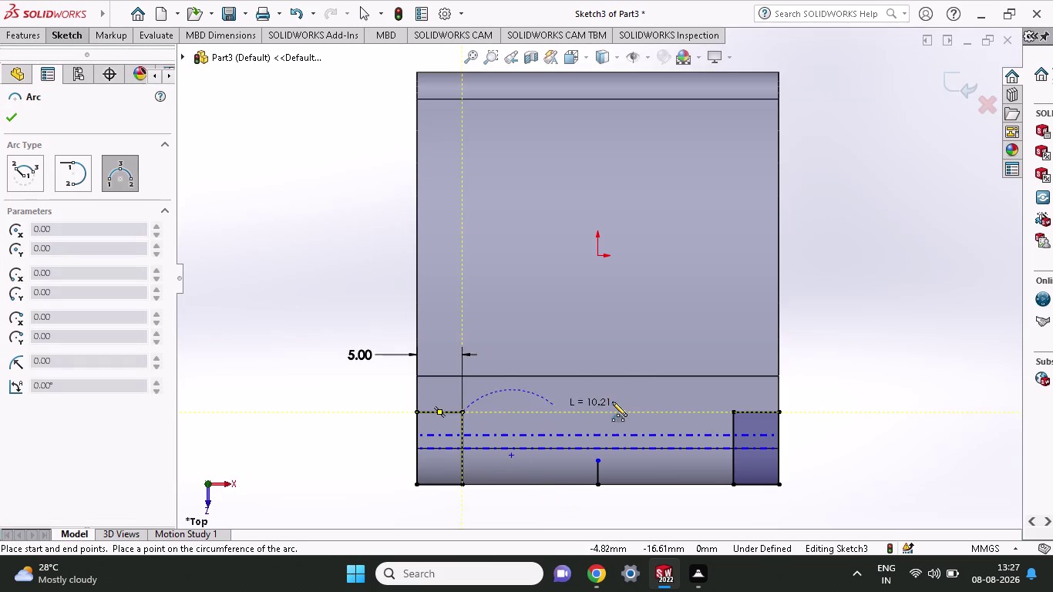
click(731, 413)
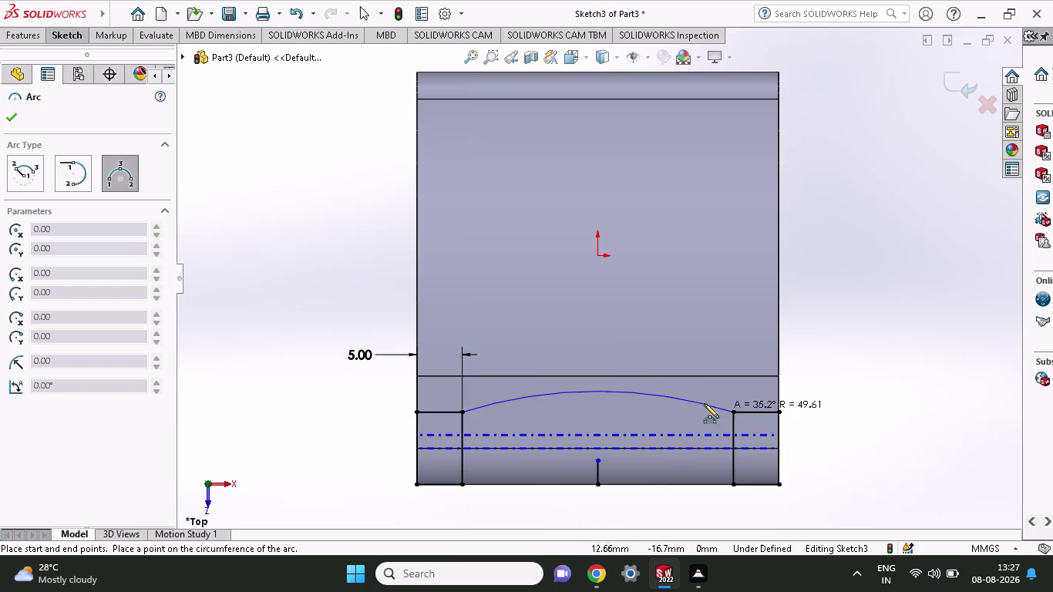
click(612, 383)
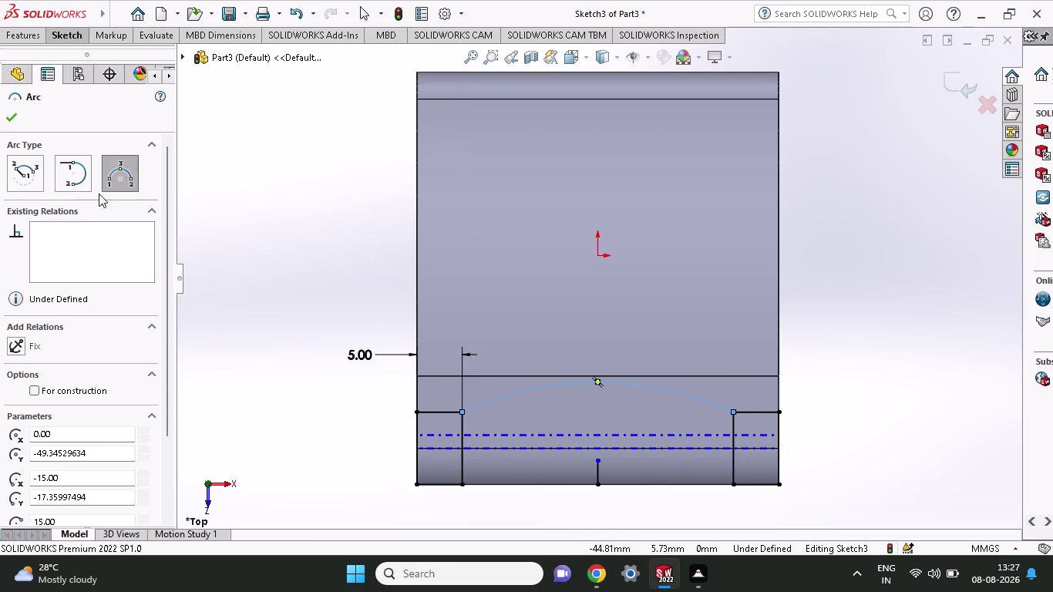
click(37, 36)
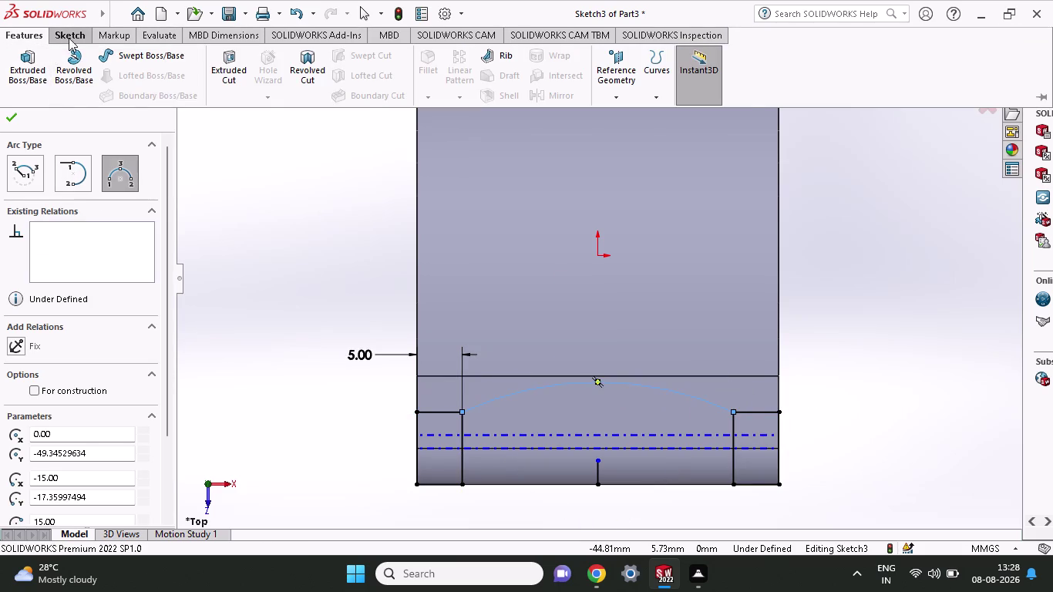
click(69, 33)
click(64, 72)
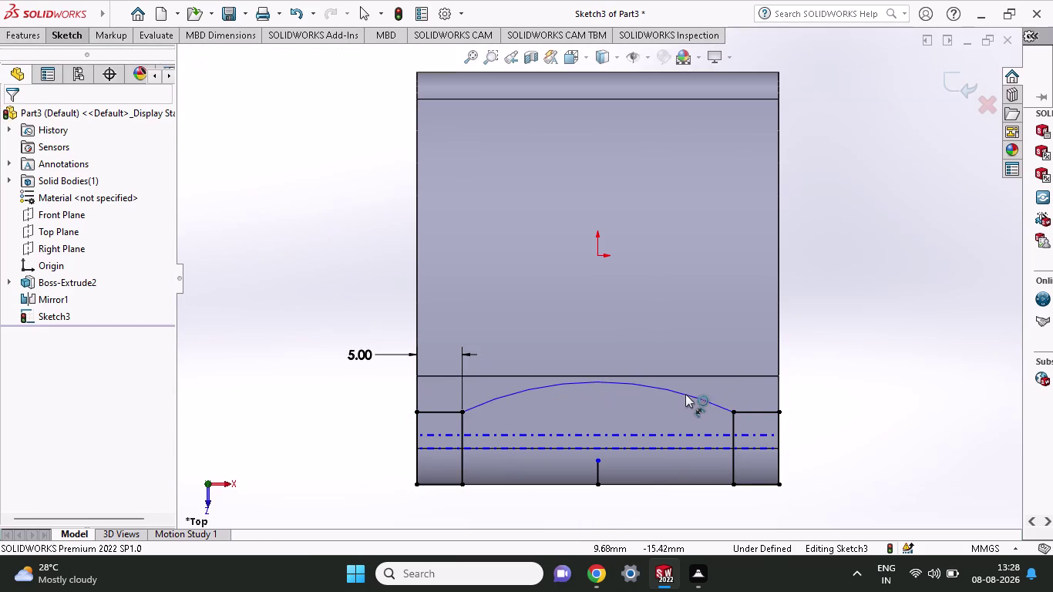
click(687, 393)
click(868, 336)
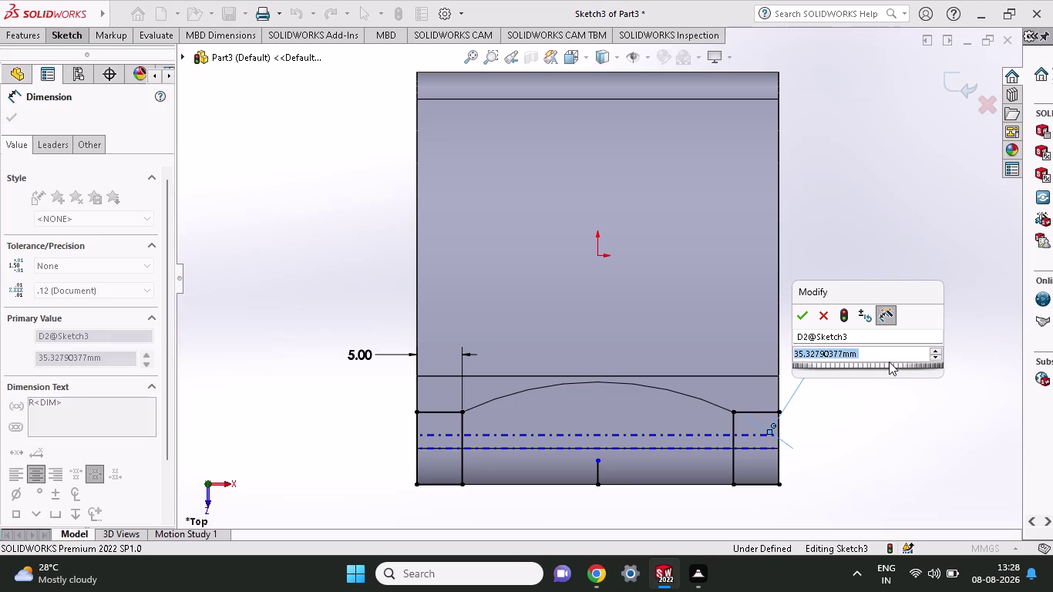
Set the arc's radius dimension to 20 mm.
text(2)
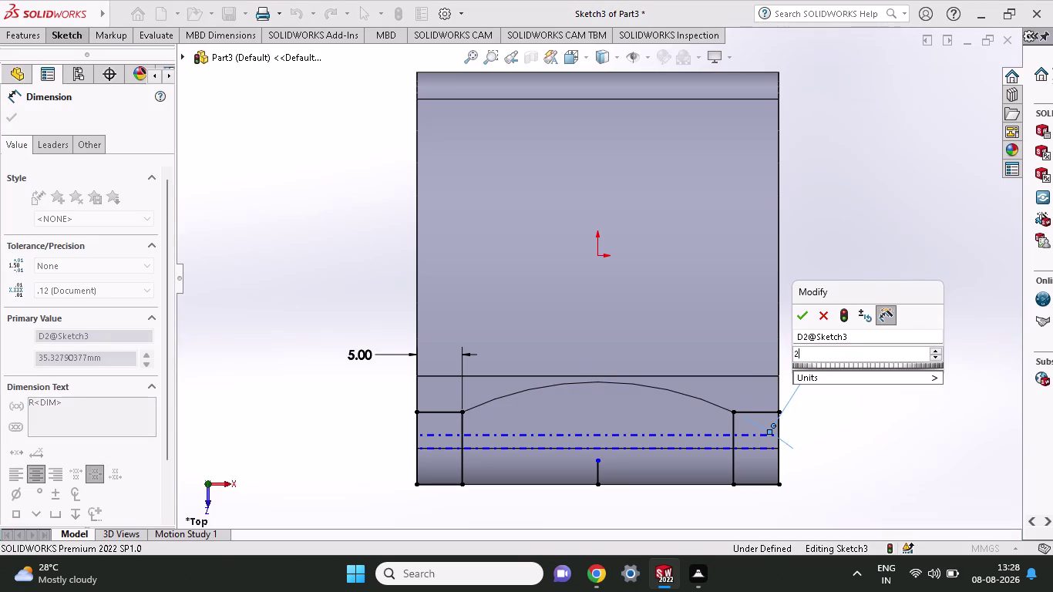
text(0)
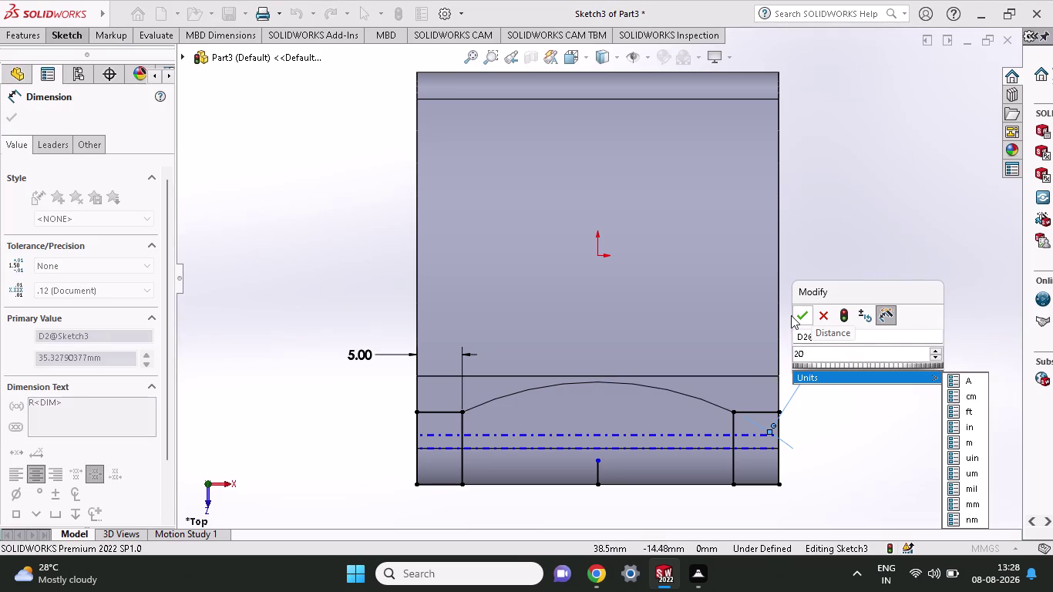
click(797, 313)
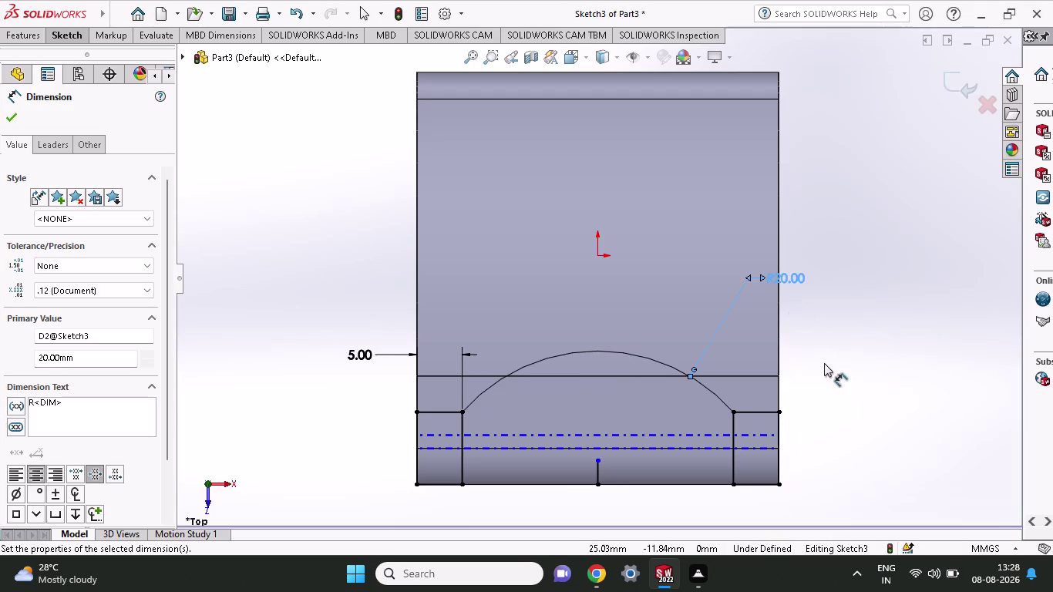
click(59, 29)
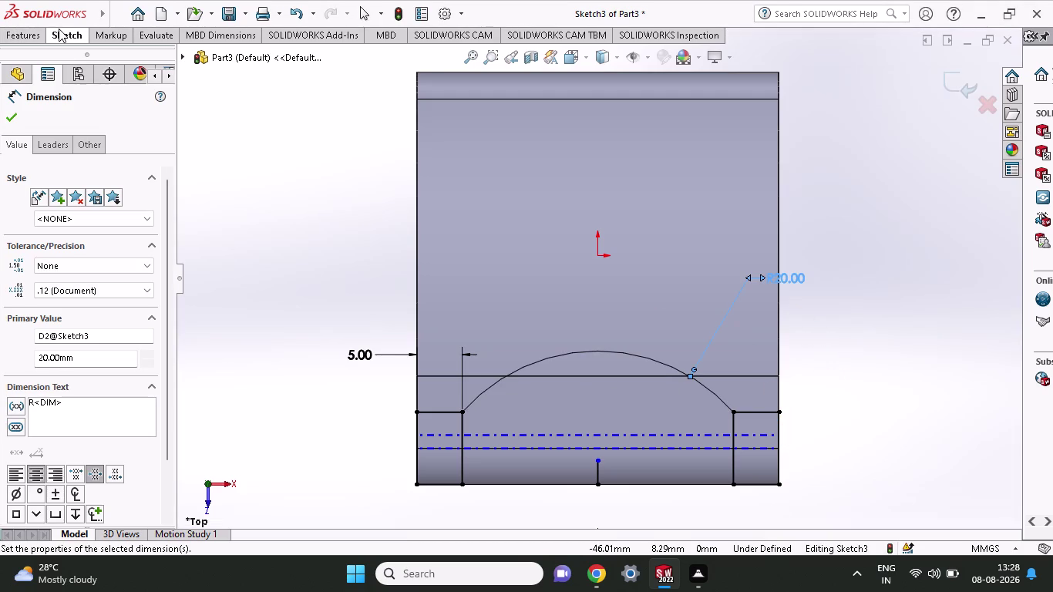
Check the relations of the bottom midpoint and the arc to confirm full definition.
click(56, 67)
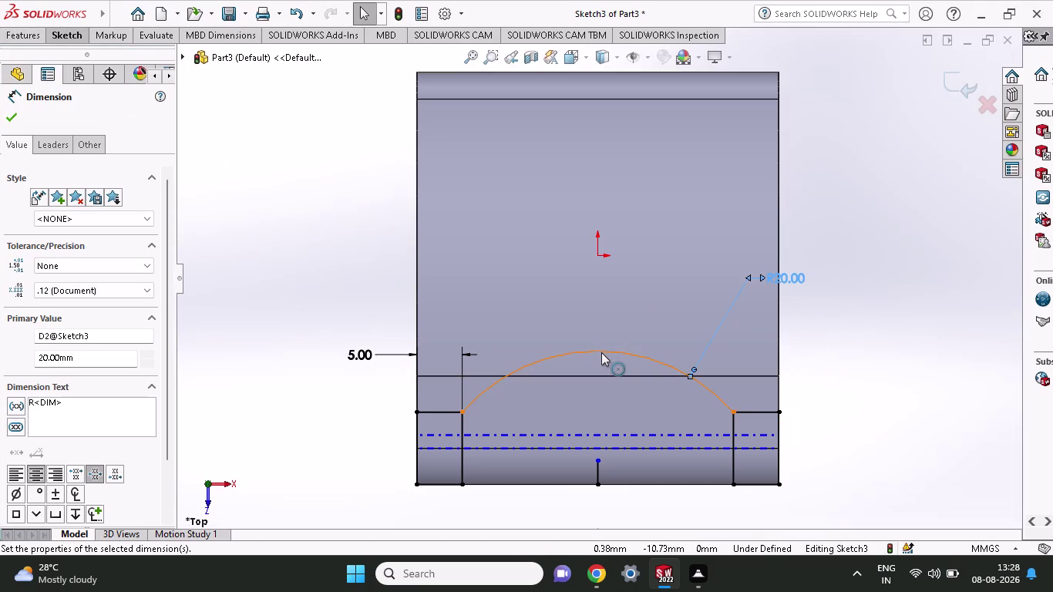
click(597, 484)
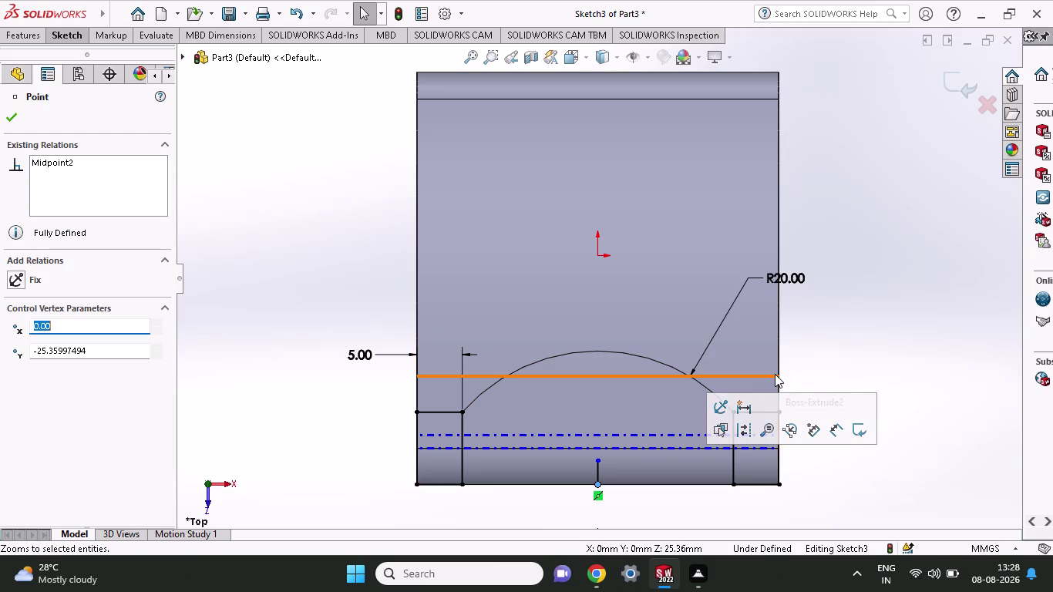
click(596, 348)
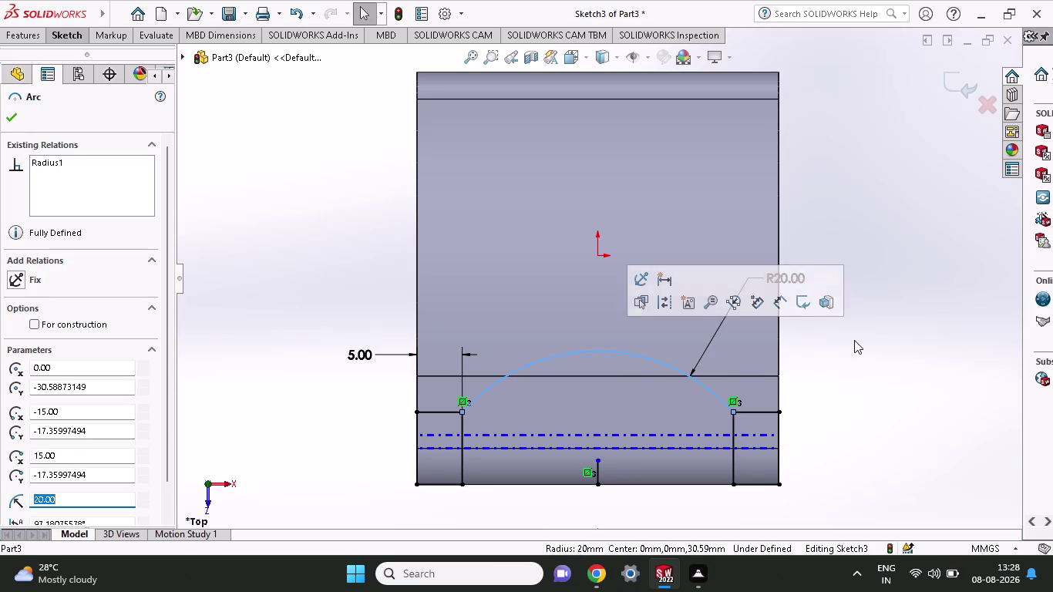
click(29, 31)
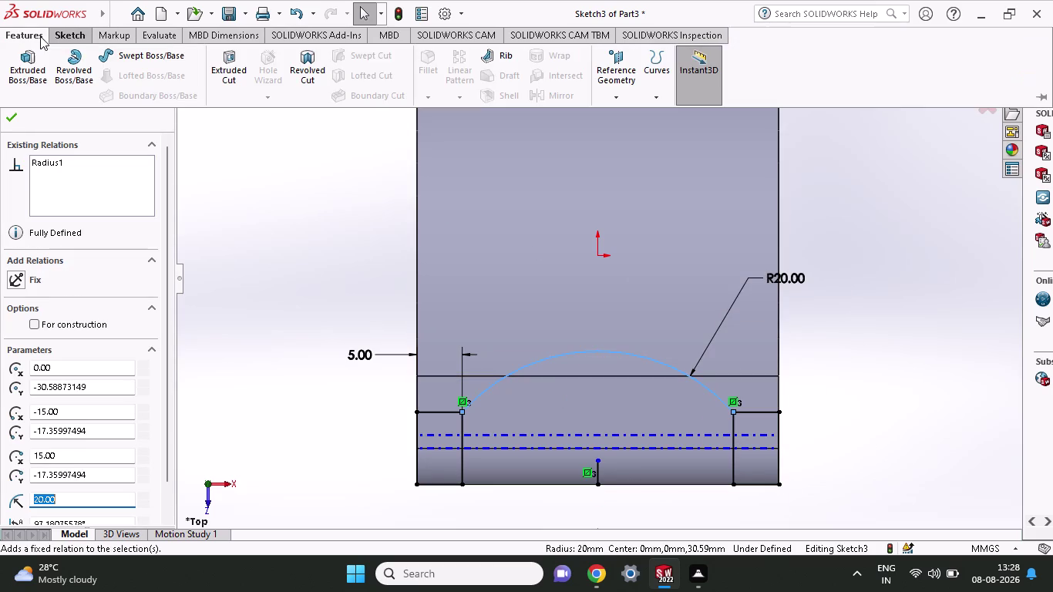
click(65, 30)
click(73, 63)
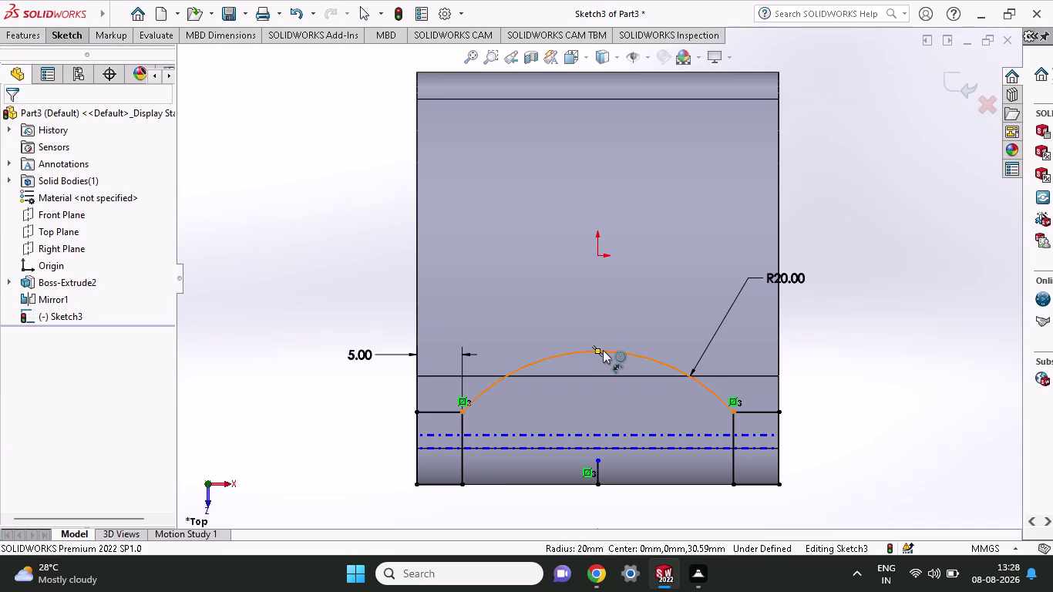
click(596, 350)
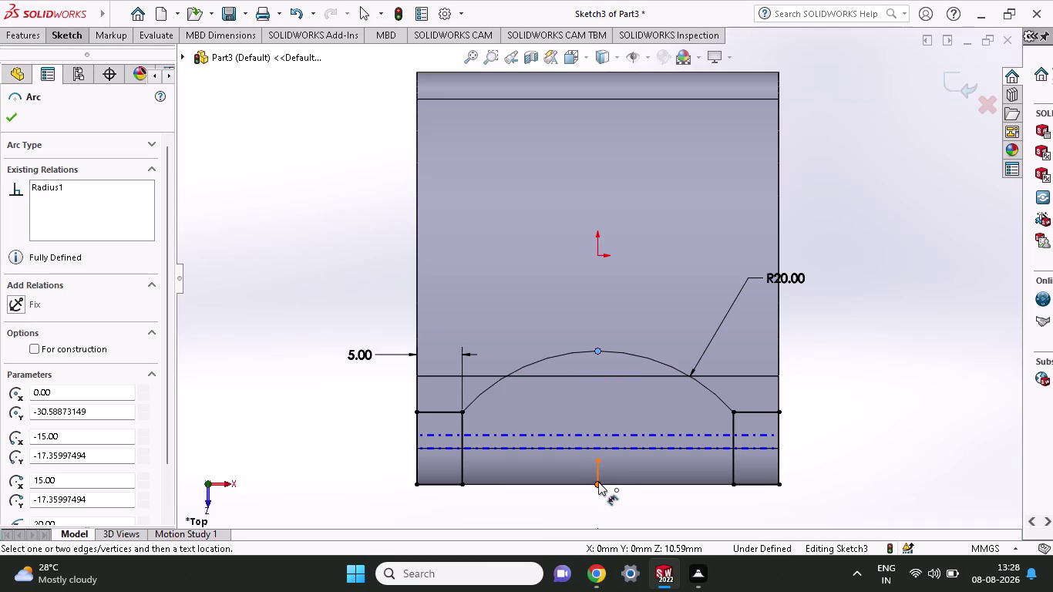
click(599, 482)
click(821, 486)
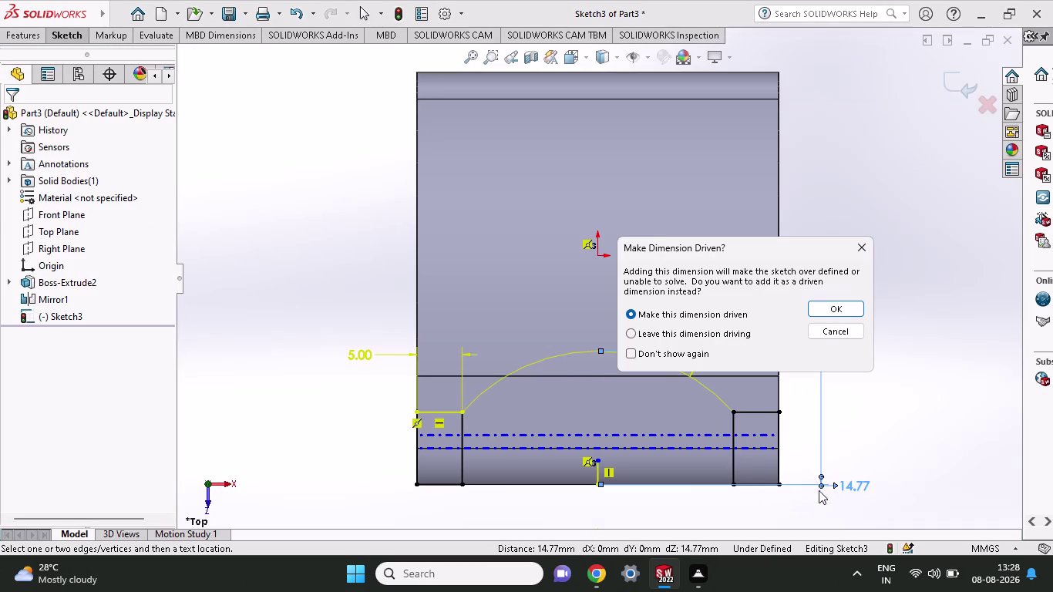
click(865, 251)
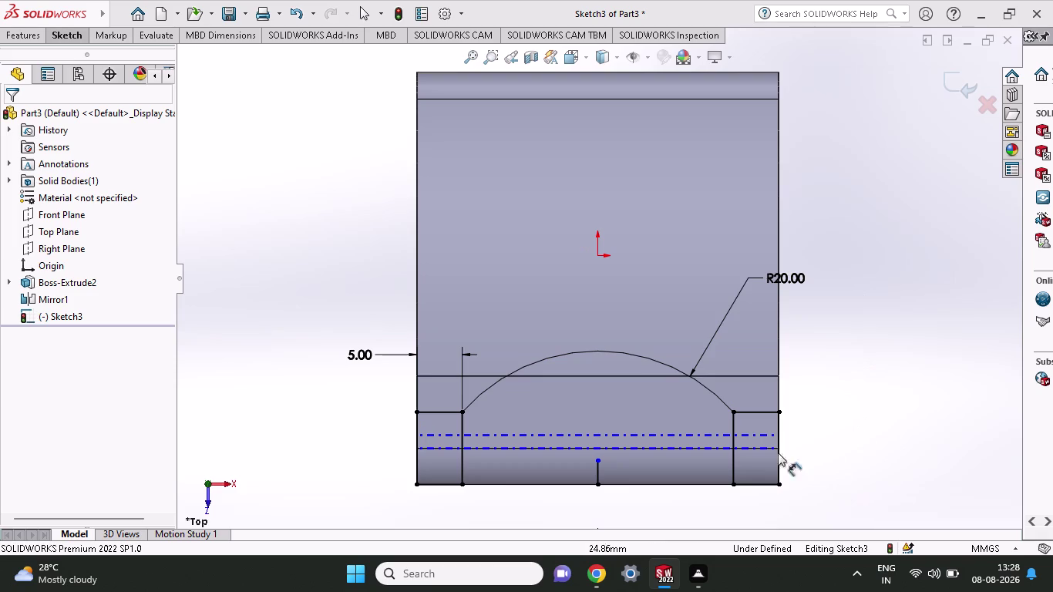
click(595, 349)
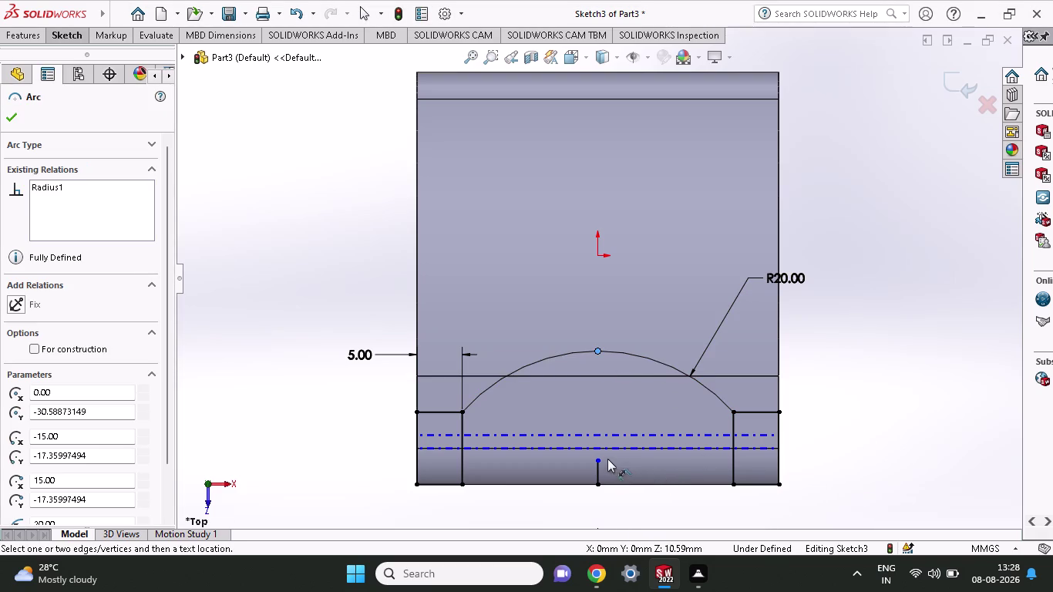
drag(601, 446, 609, 447)
click(869, 445)
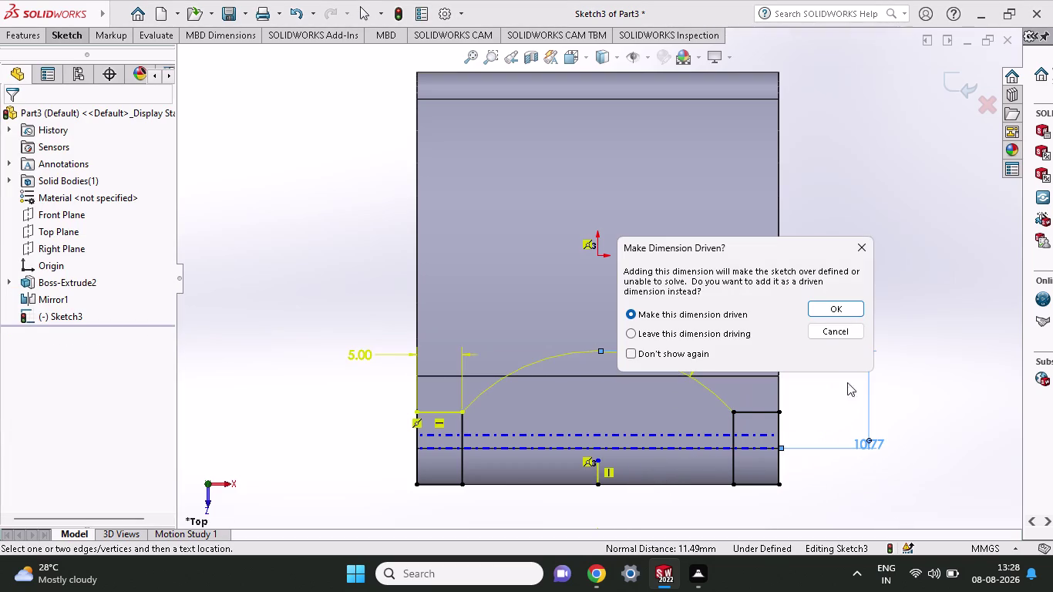
click(857, 245)
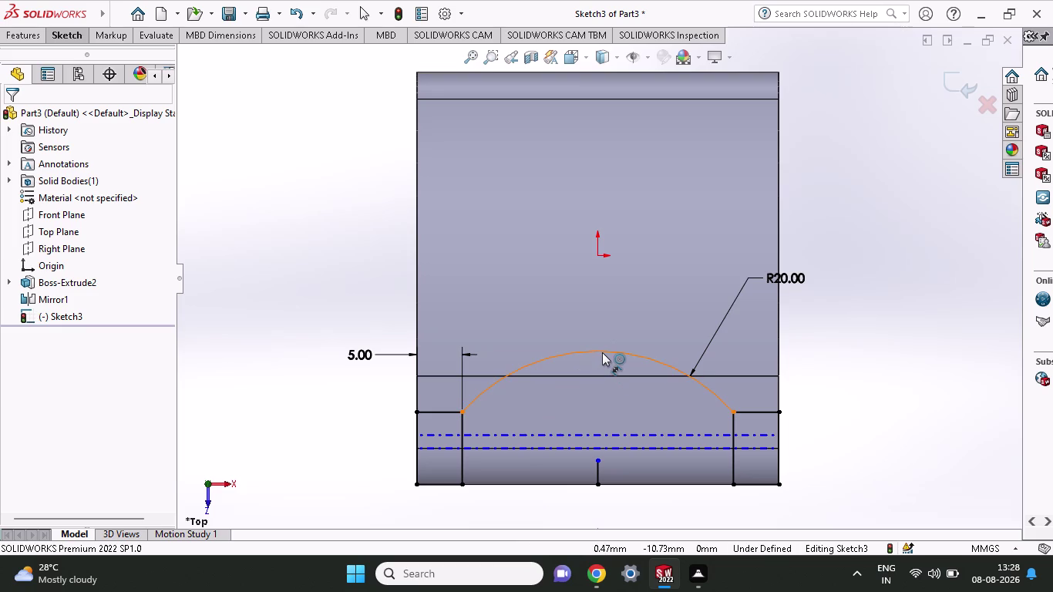
click(597, 352)
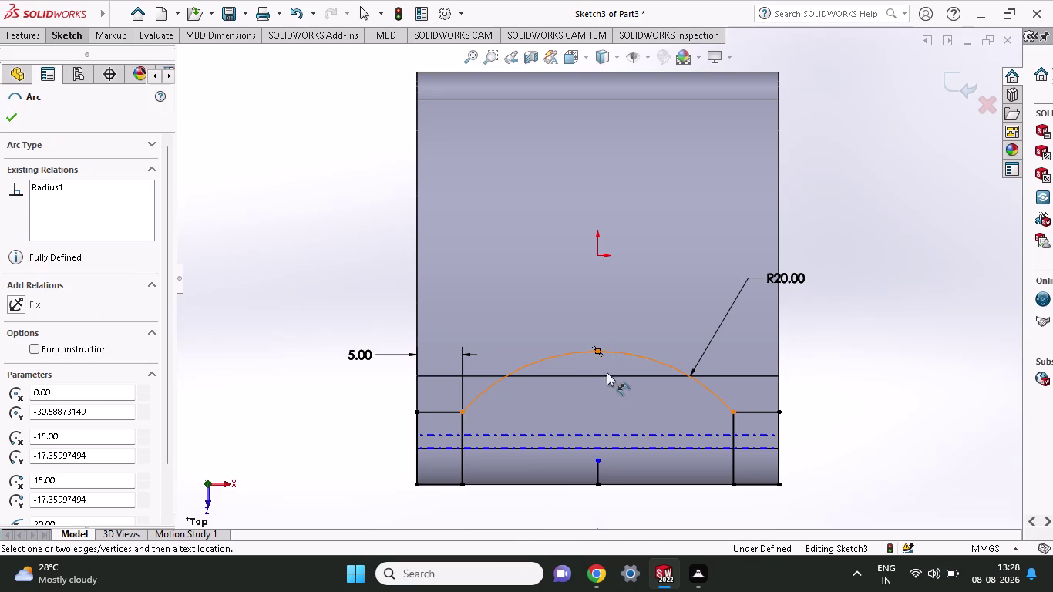
click(596, 447)
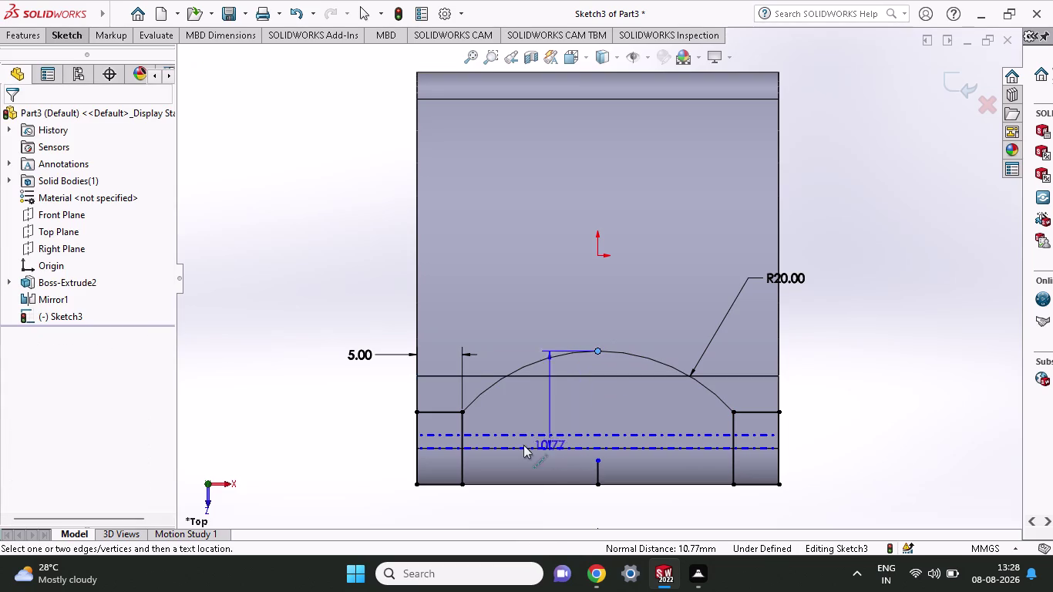
click(337, 454)
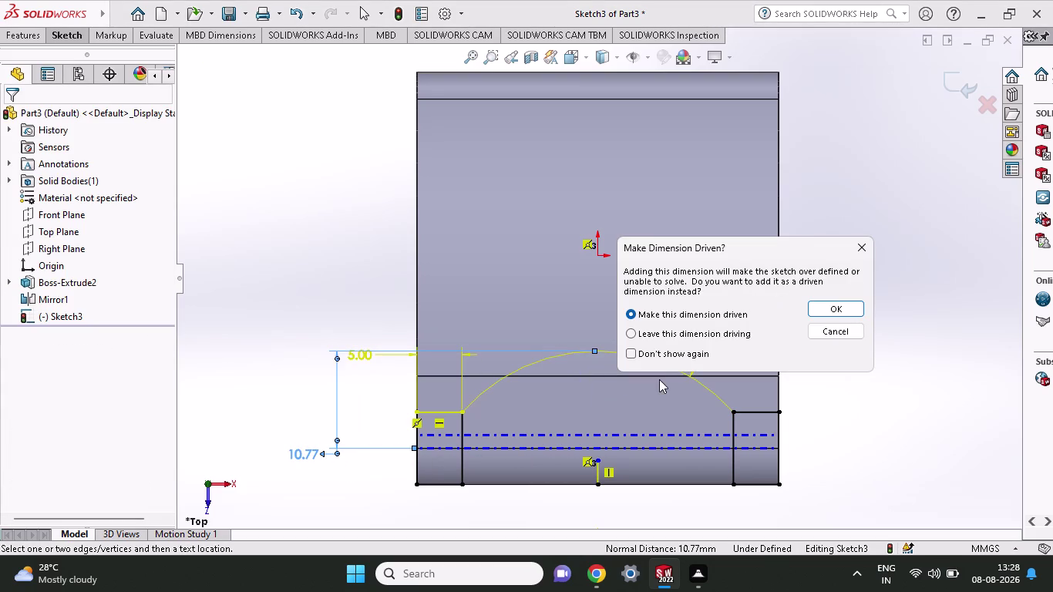
click(690, 334)
click(816, 310)
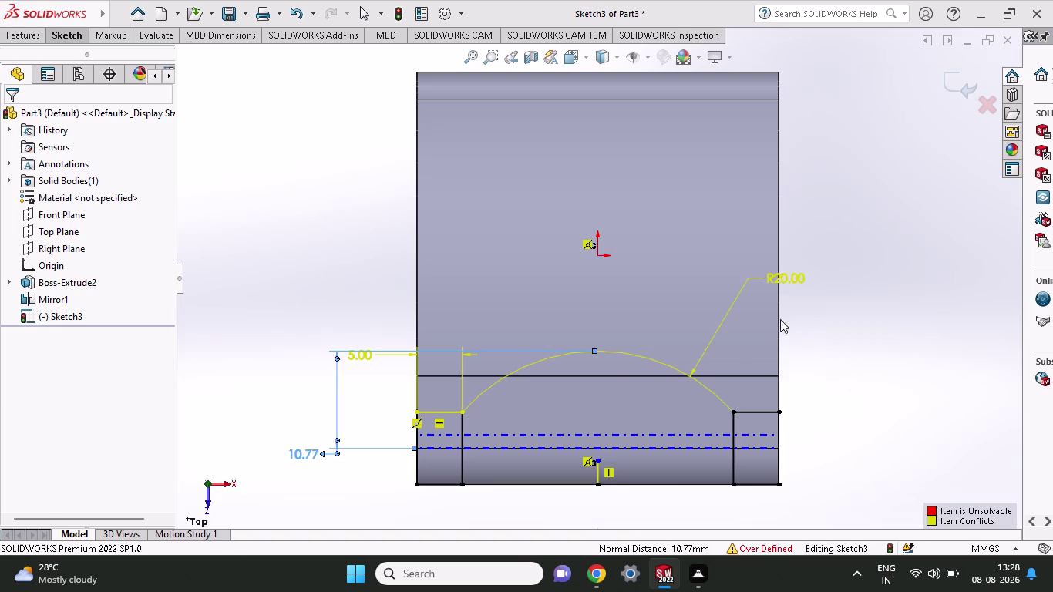
double_click(309, 453)
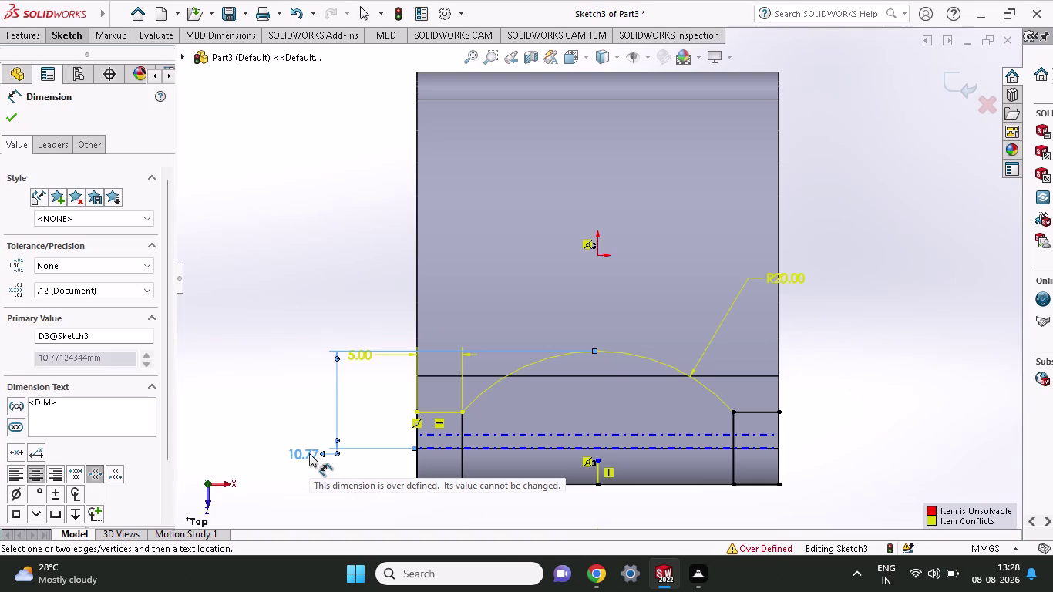
double_click(309, 453)
scroll(down, 3)
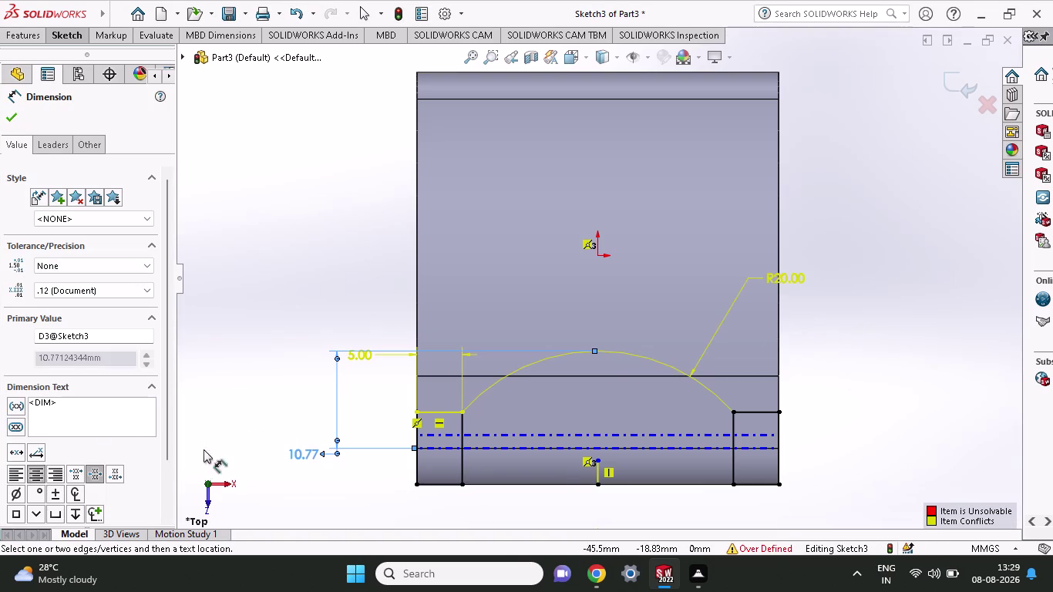
triple_click(295, 459)
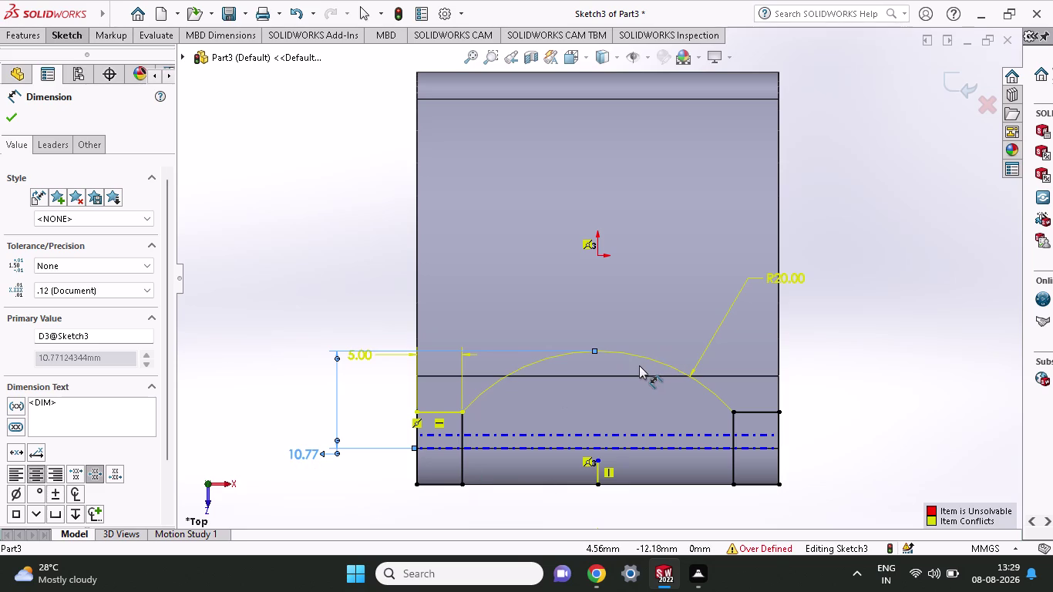
key(ctrl+z)
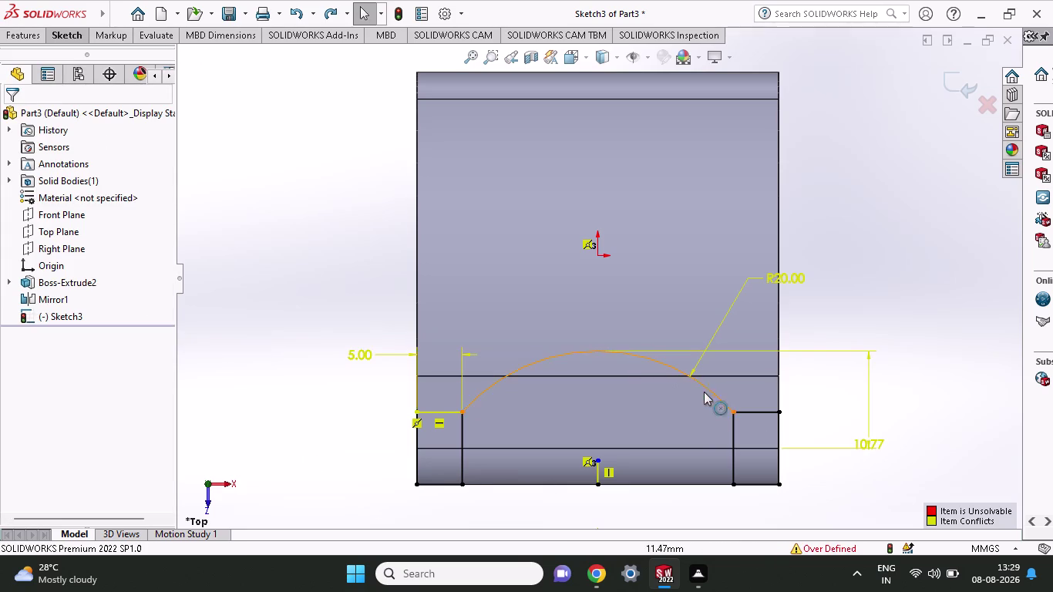
double_click(872, 446)
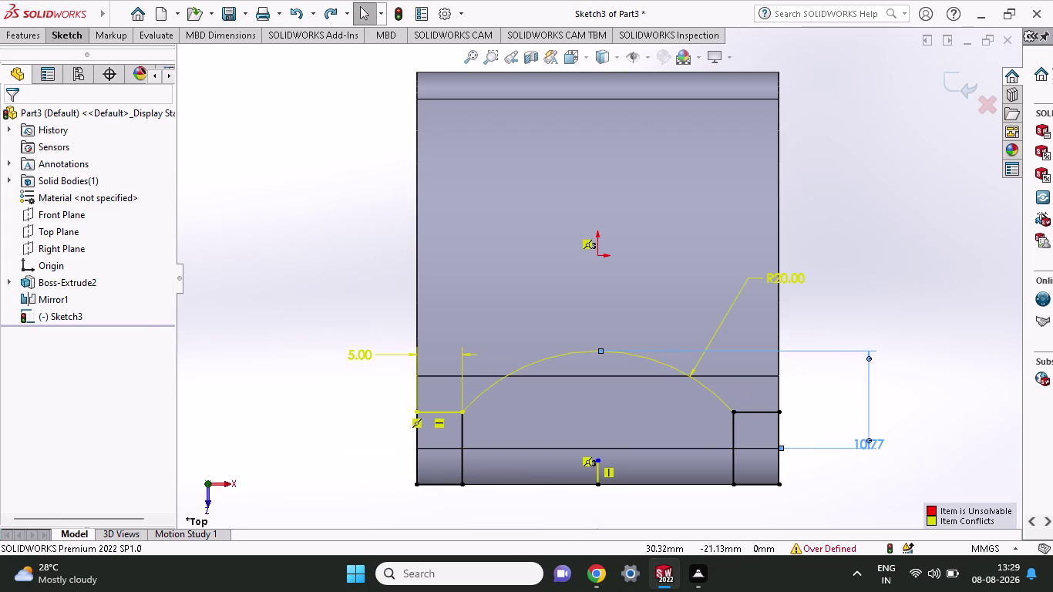
double_click(872, 446)
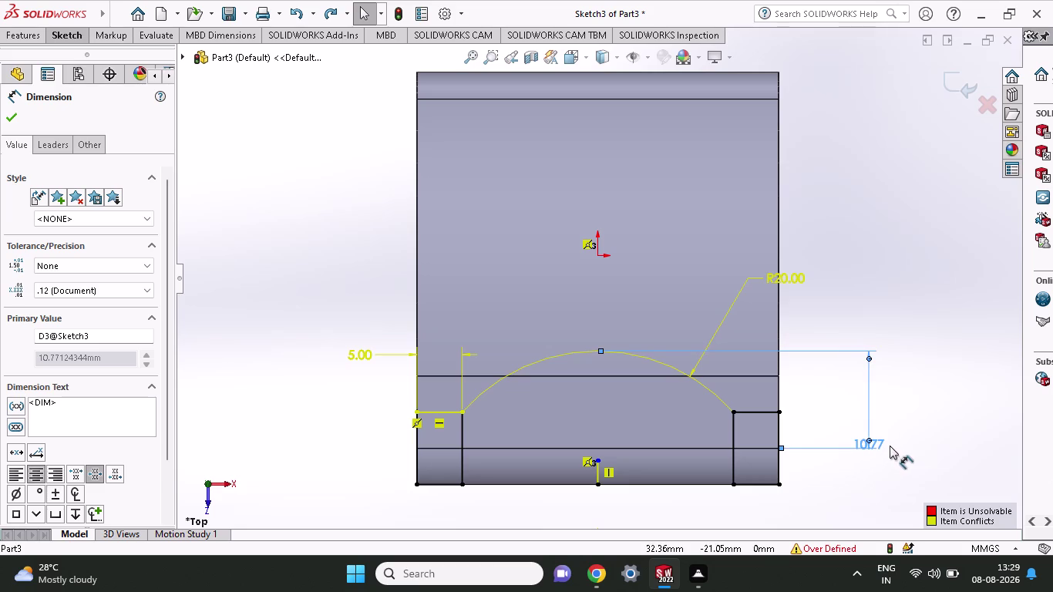
key(ctrl+z)
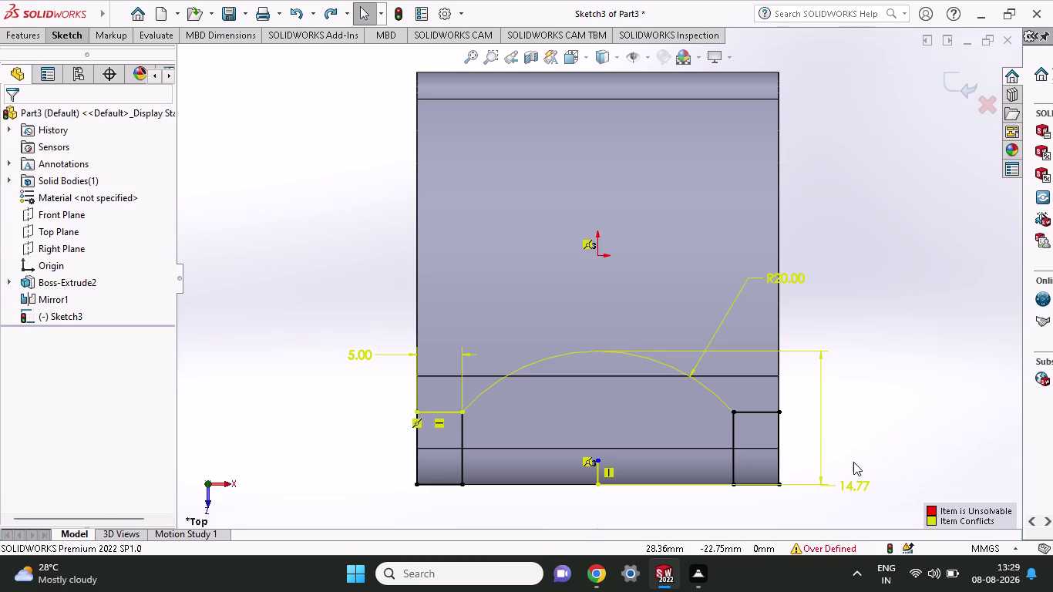
double_click(872, 485)
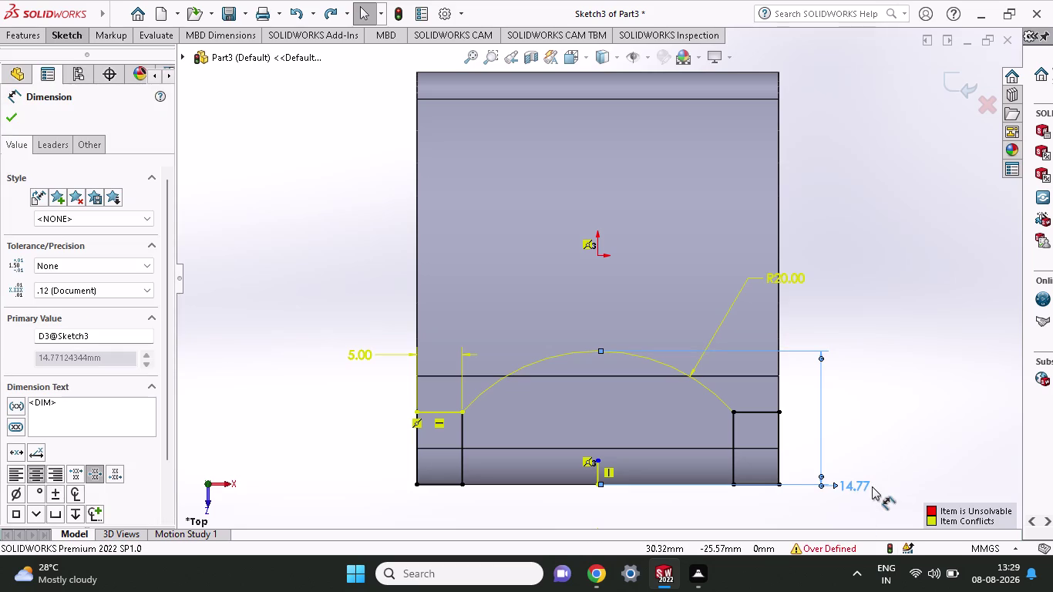
key(ctrl+z)
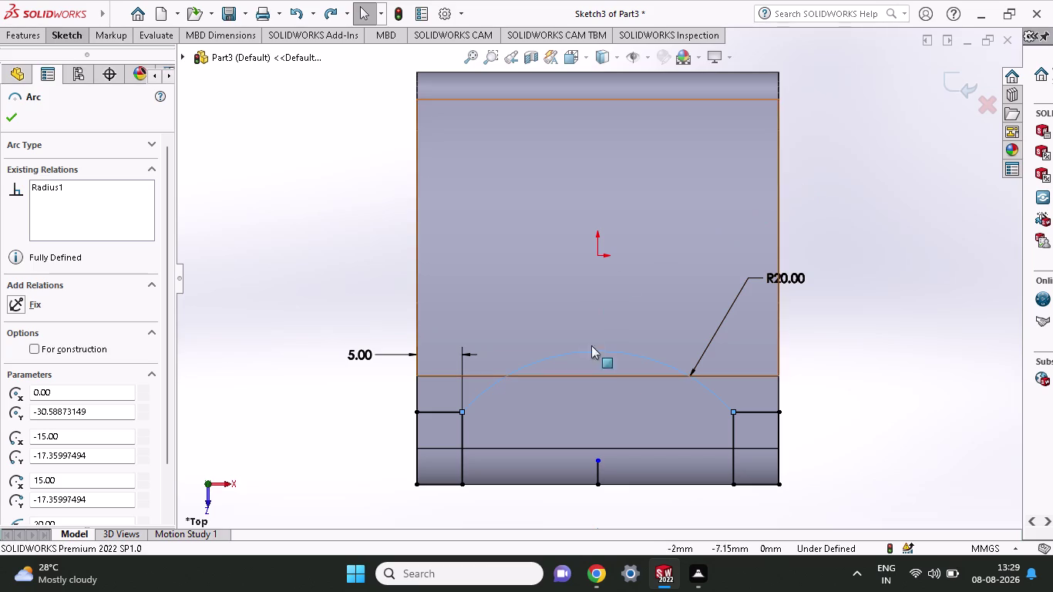
click(62, 38)
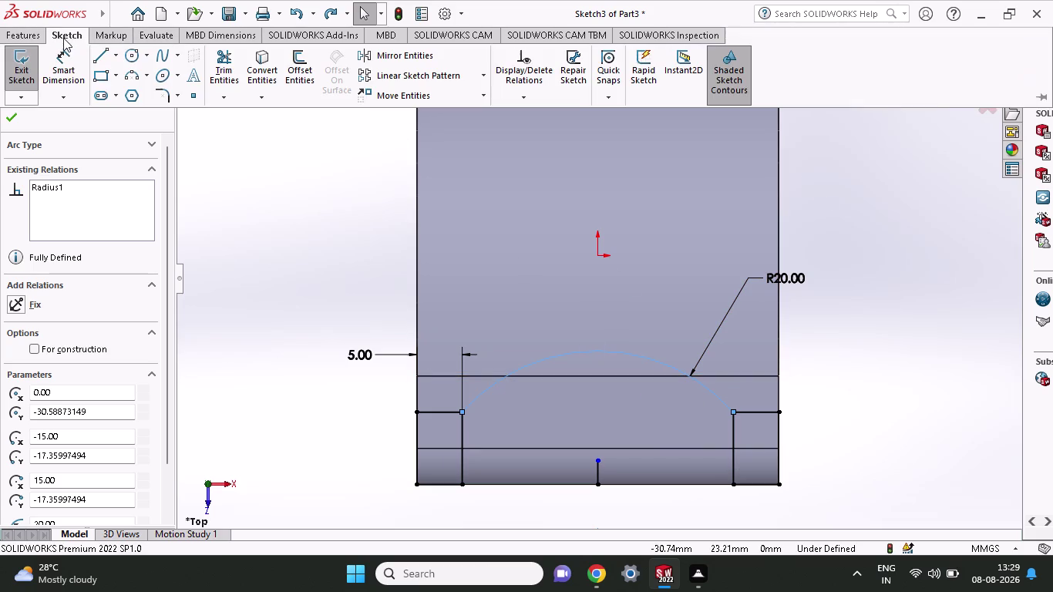
click(101, 55)
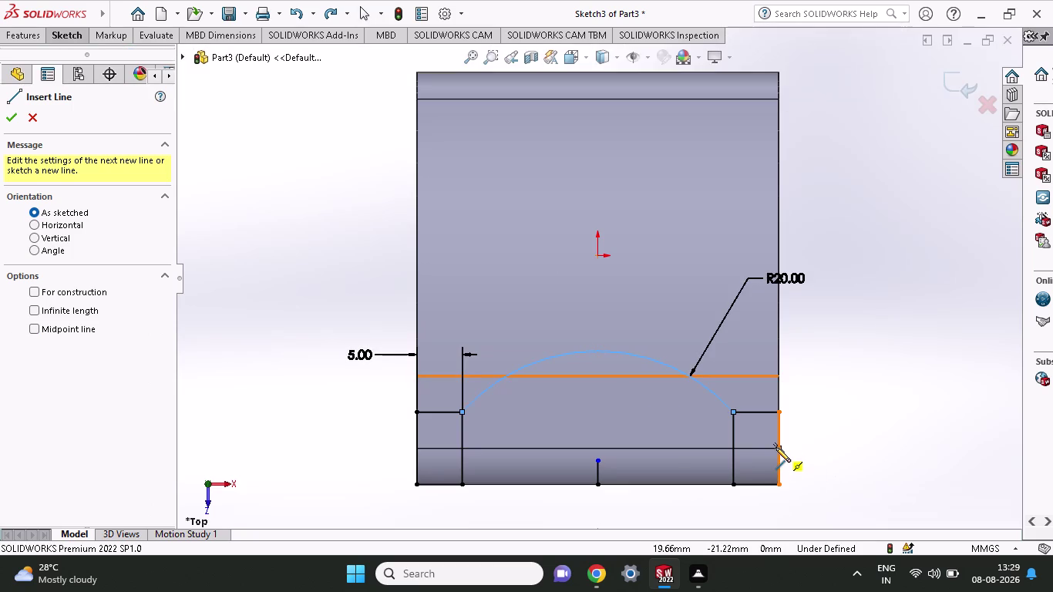
click(776, 447)
click(597, 350)
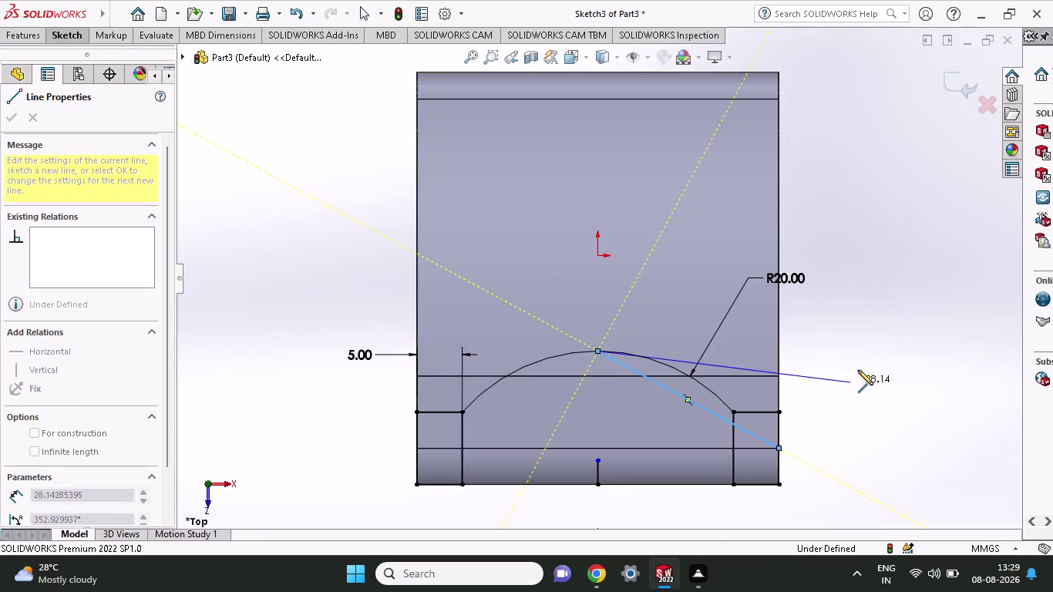
key(ctrl+z)
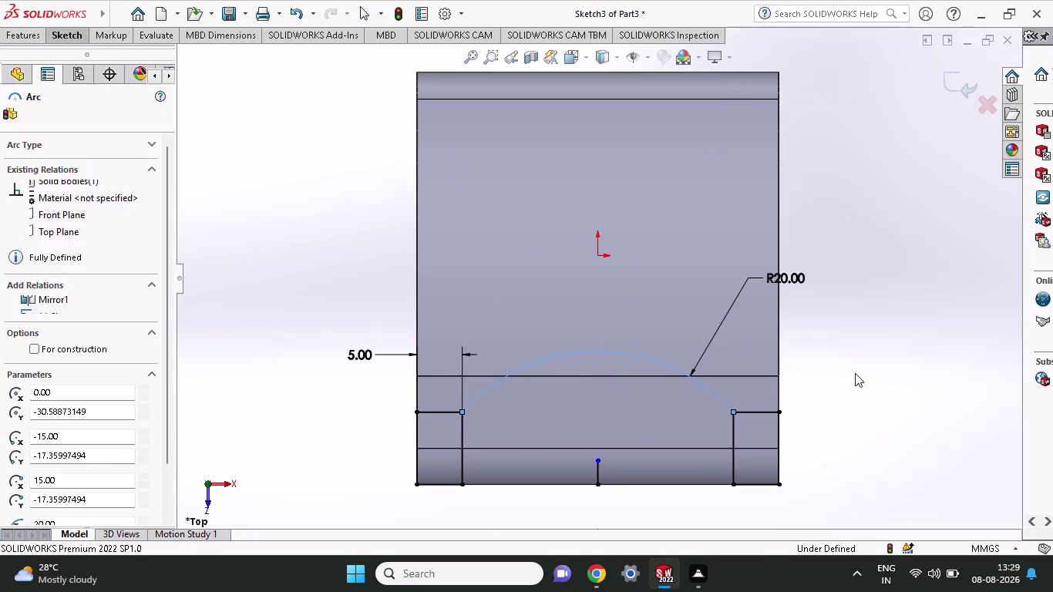
click(60, 33)
click(98, 65)
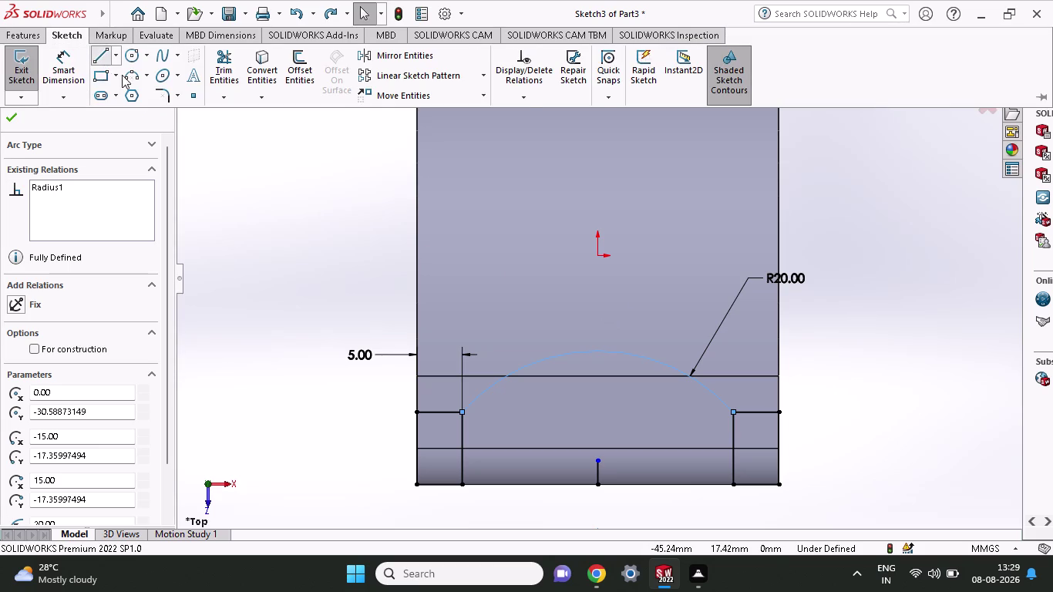
click(777, 448)
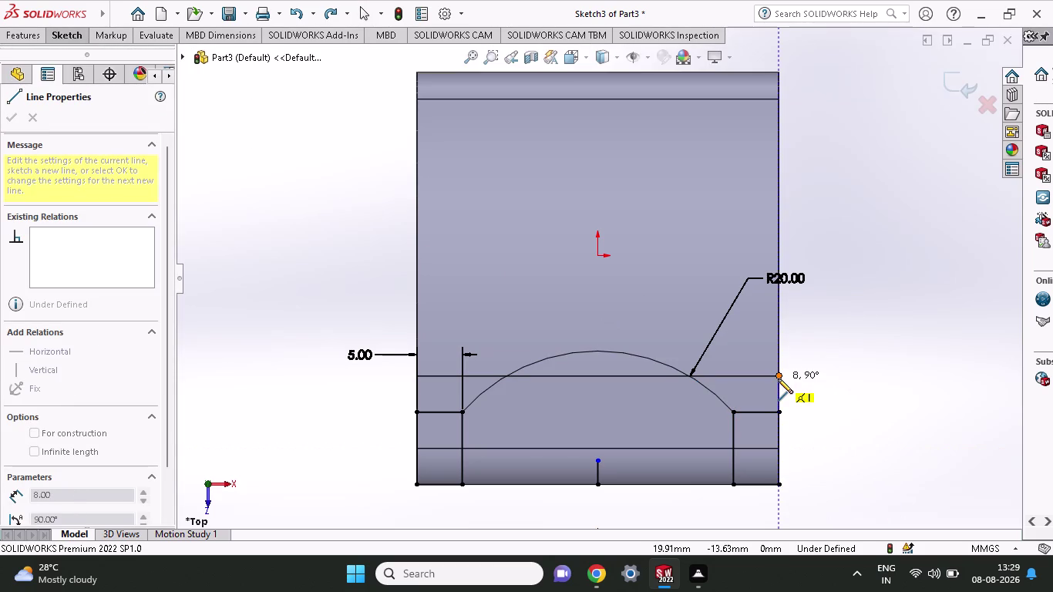
key(Escape)
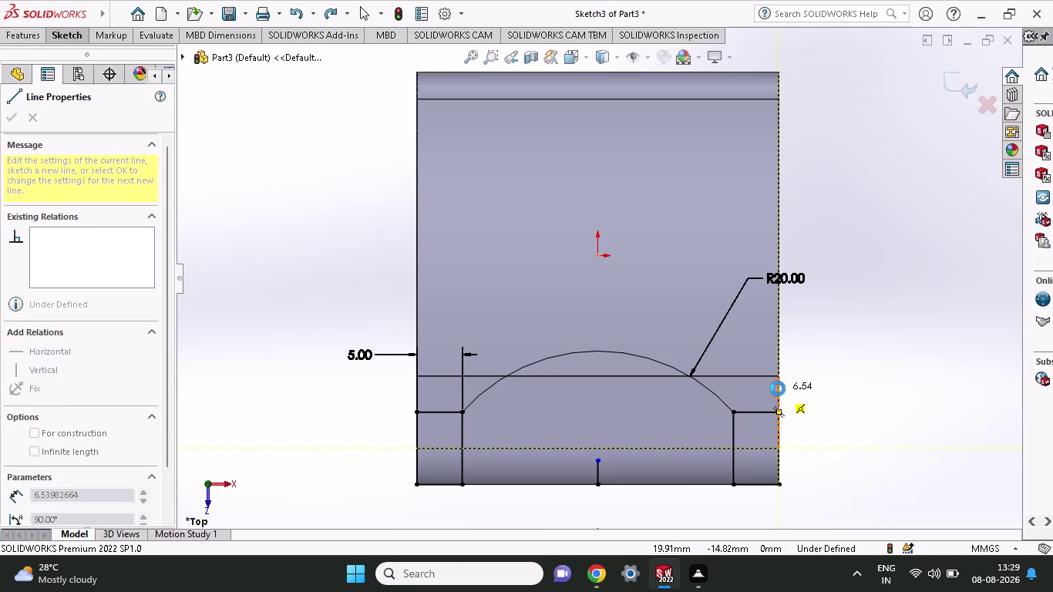
drag(599, 460, 606, 510)
click(624, 530)
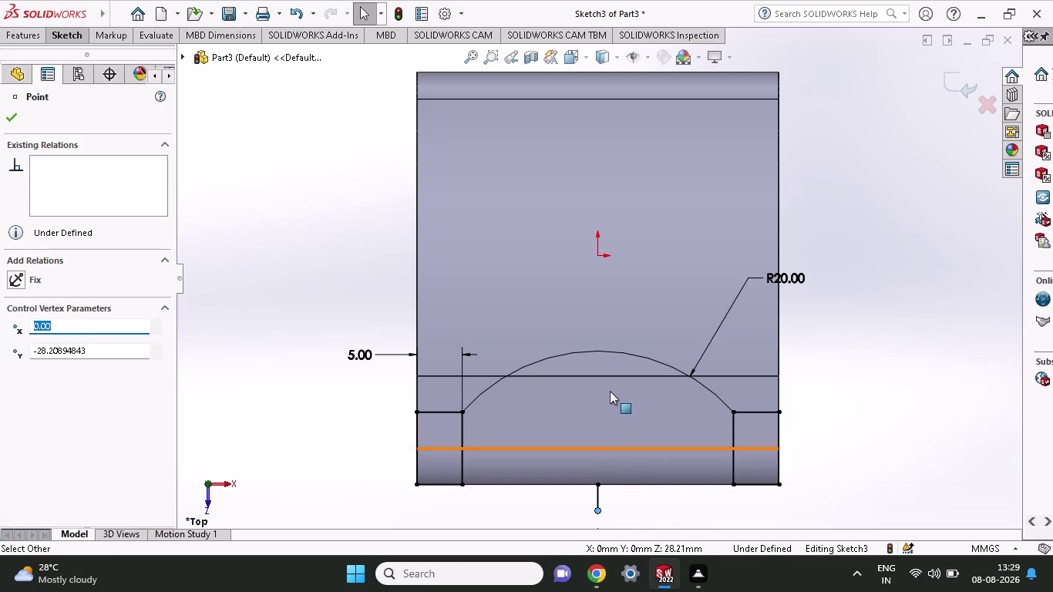
Add midpoint relations centring the arc's top and the lower sketch point on the bracket's lines.
click(612, 352)
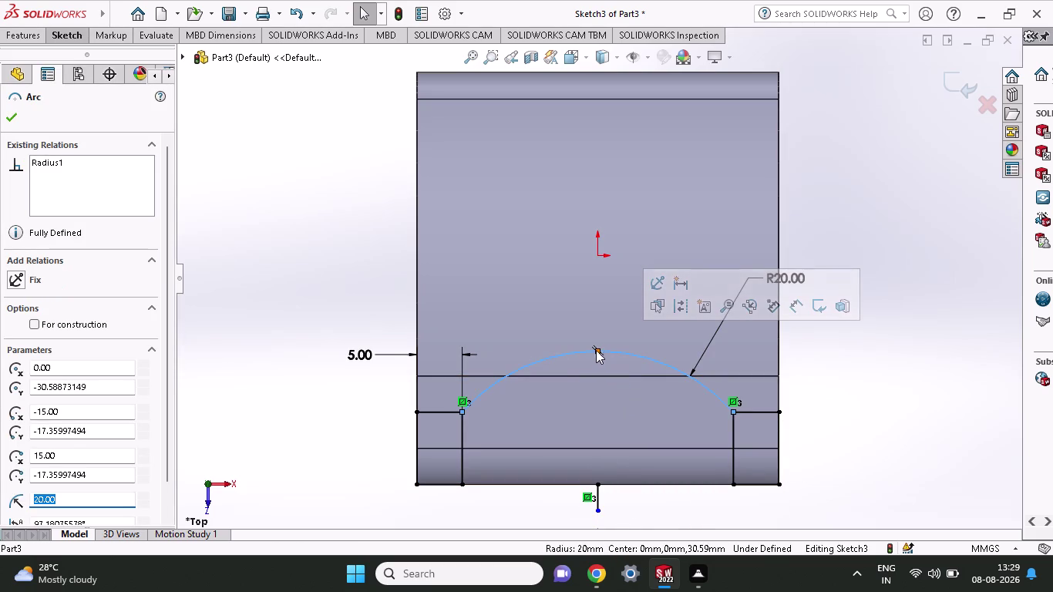
drag(596, 350, 598, 398)
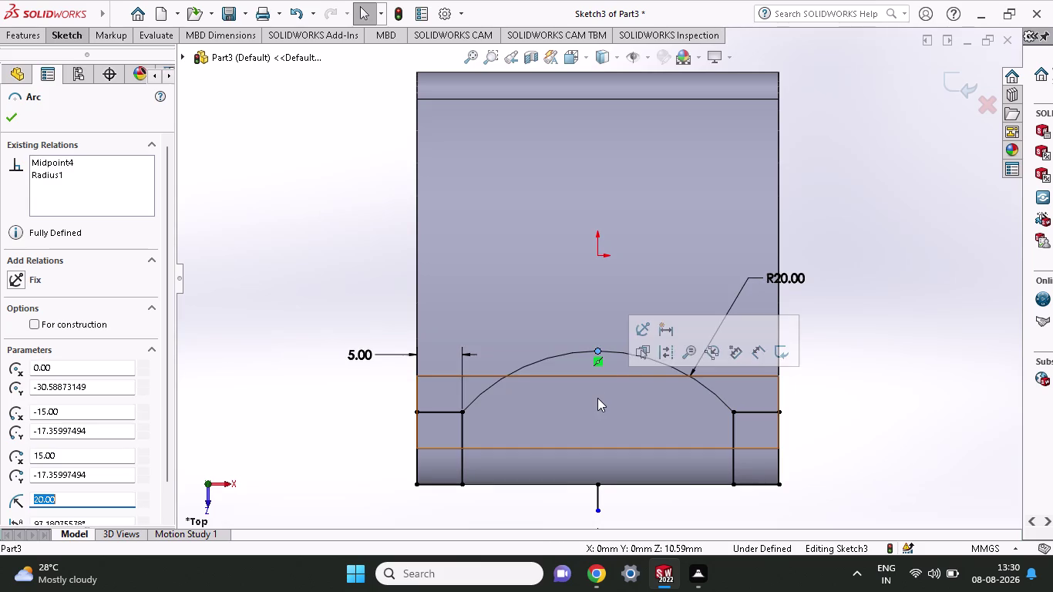
key(Escape)
drag(598, 352, 599, 395)
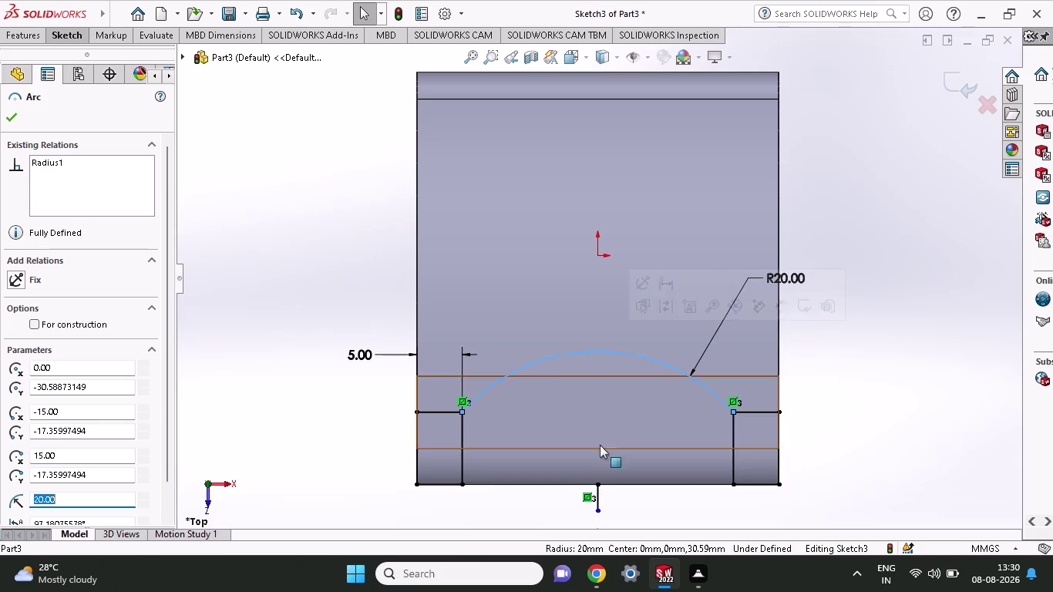
drag(597, 508, 614, 449)
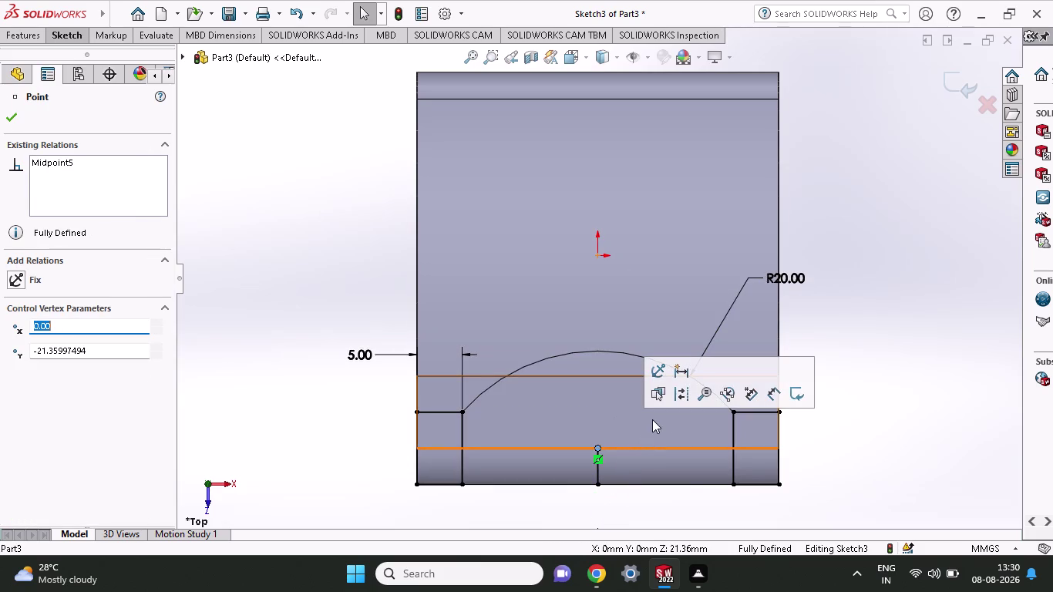
click(625, 351)
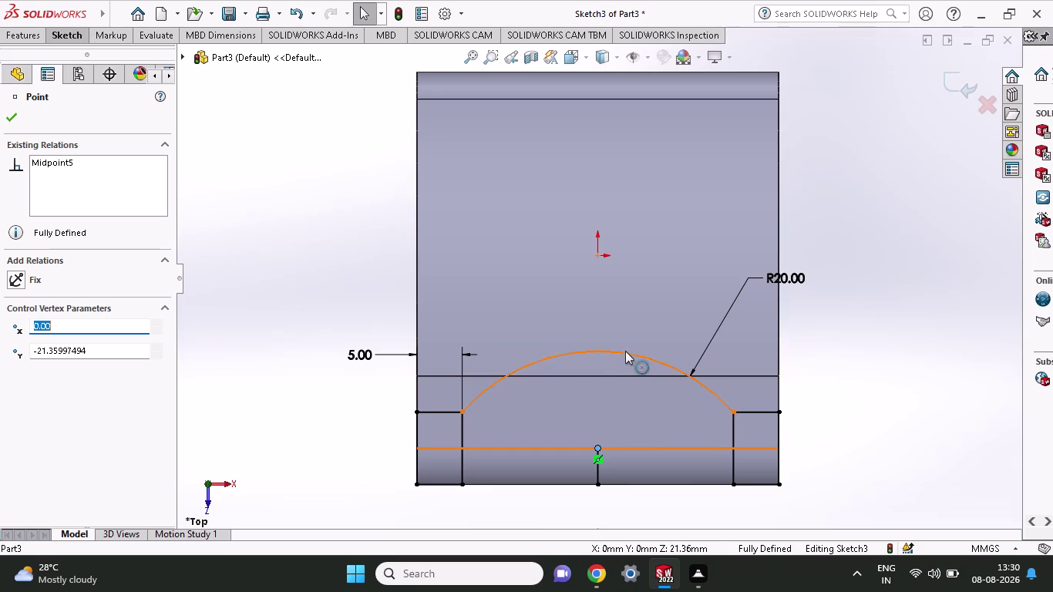
key(Escape)
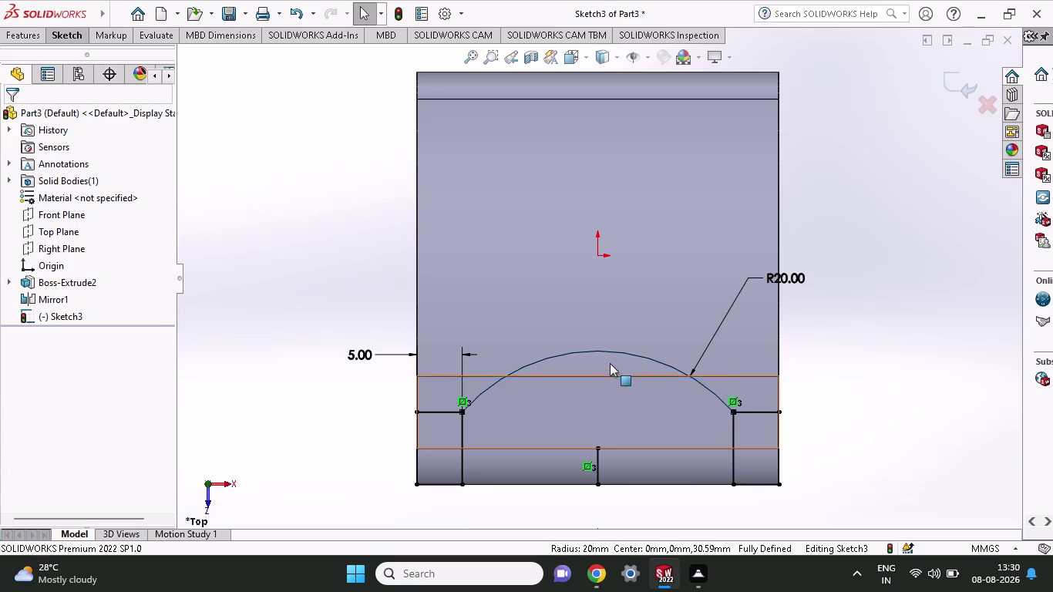
click(57, 37)
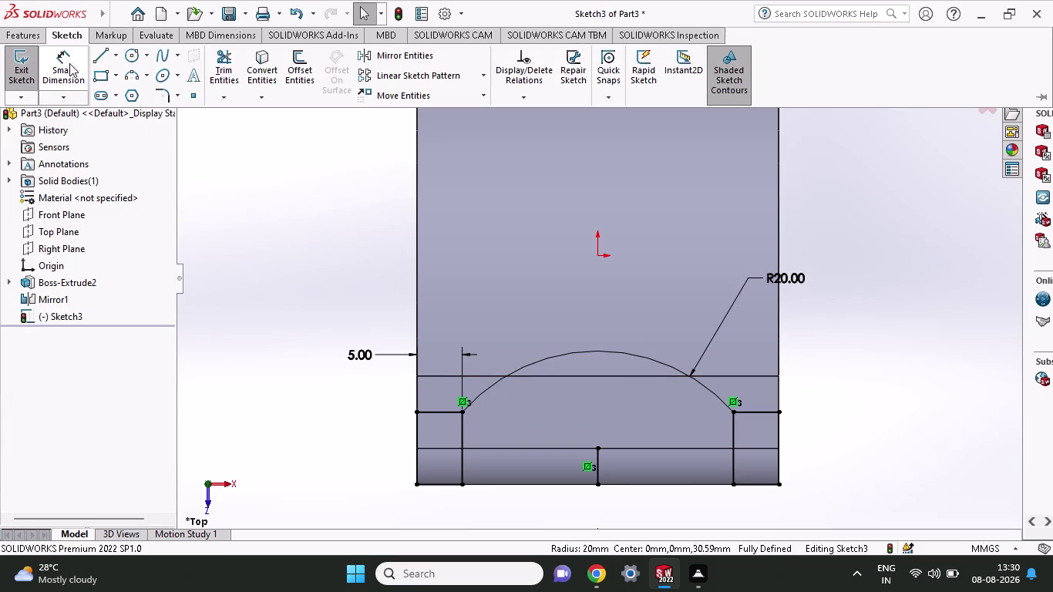
click(76, 71)
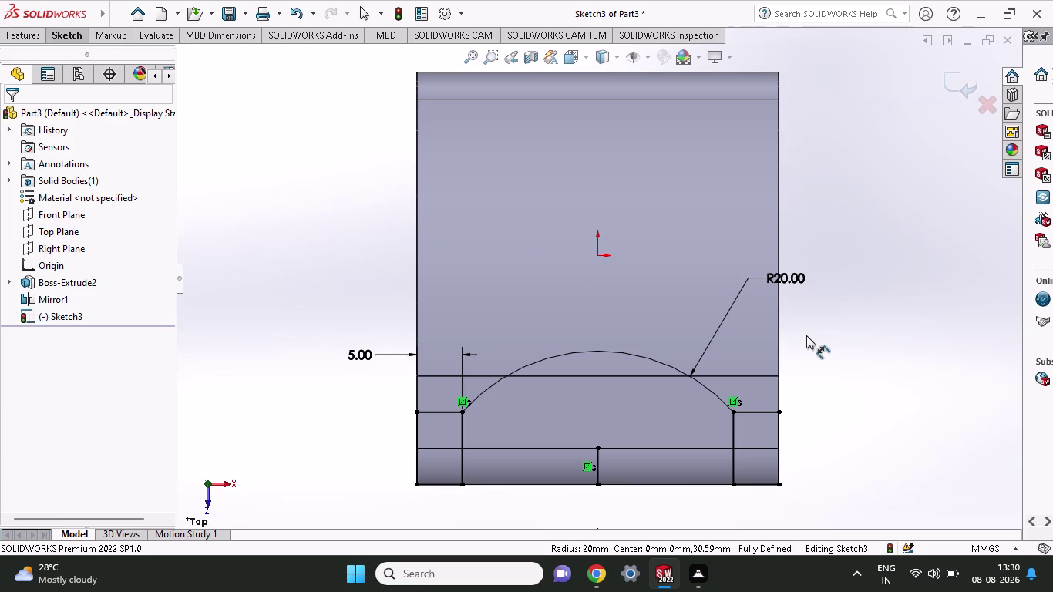
click(598, 350)
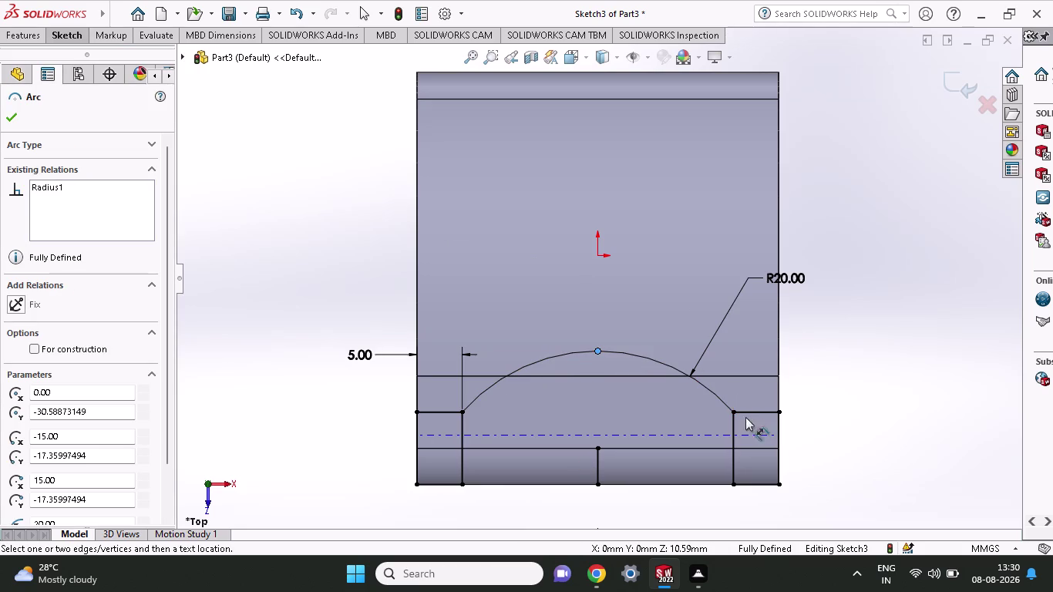
click(735, 413)
click(854, 405)
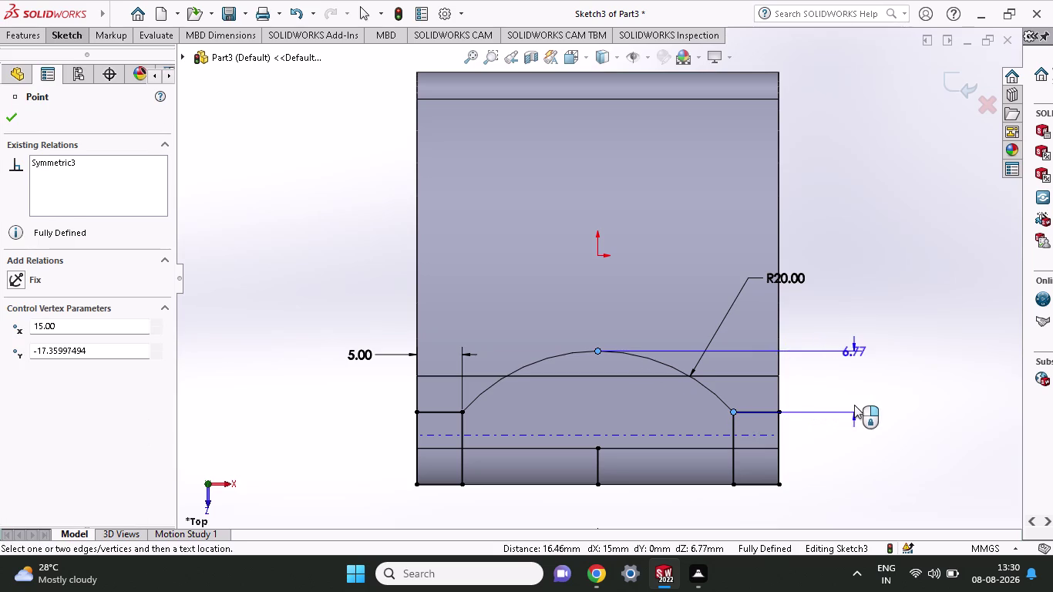
click(861, 253)
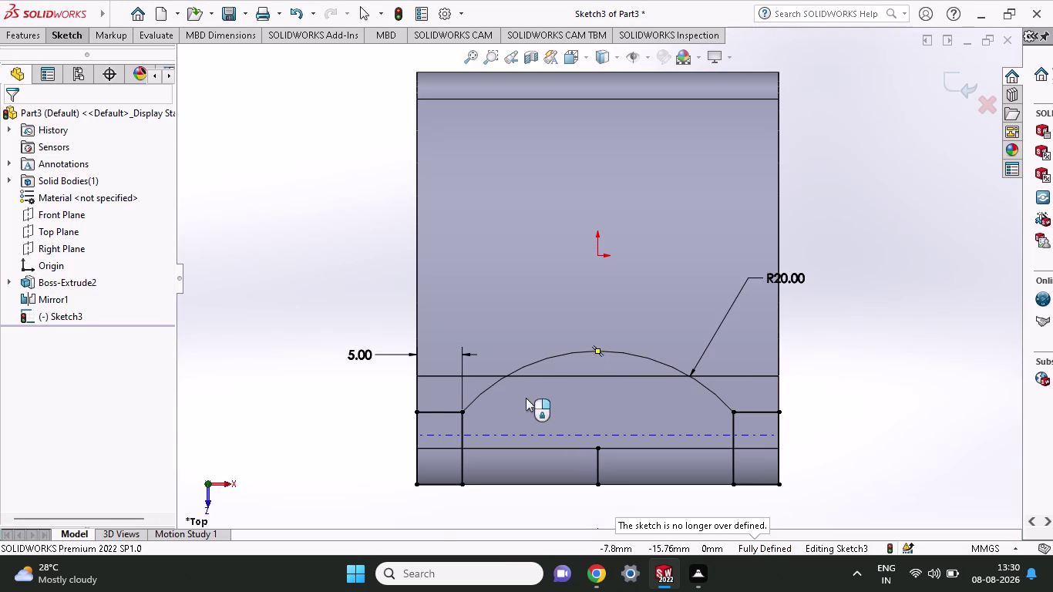
click(463, 412)
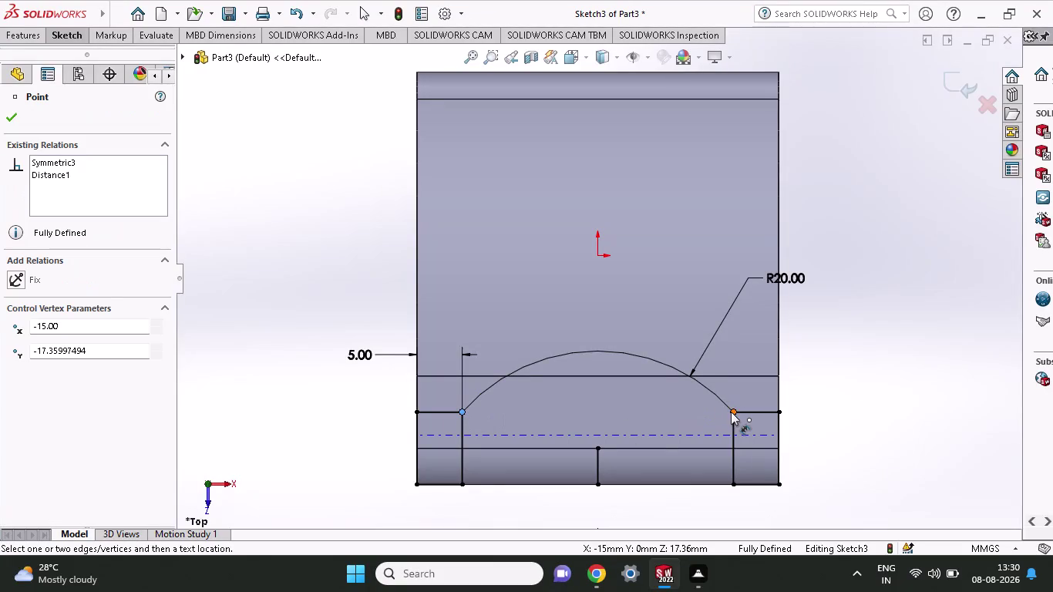
click(734, 412)
scroll(down, 3)
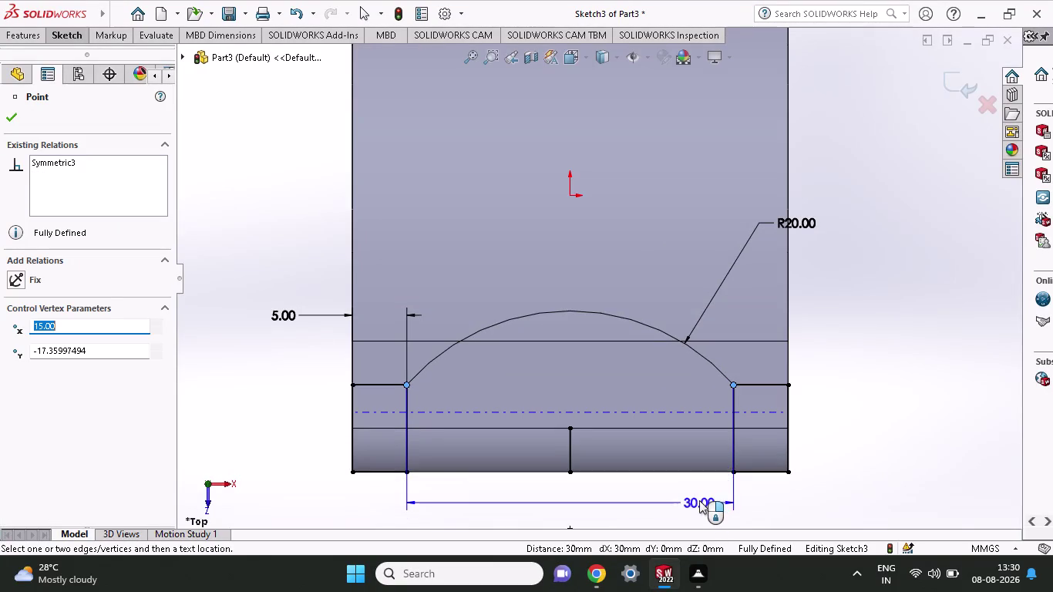
click(699, 500)
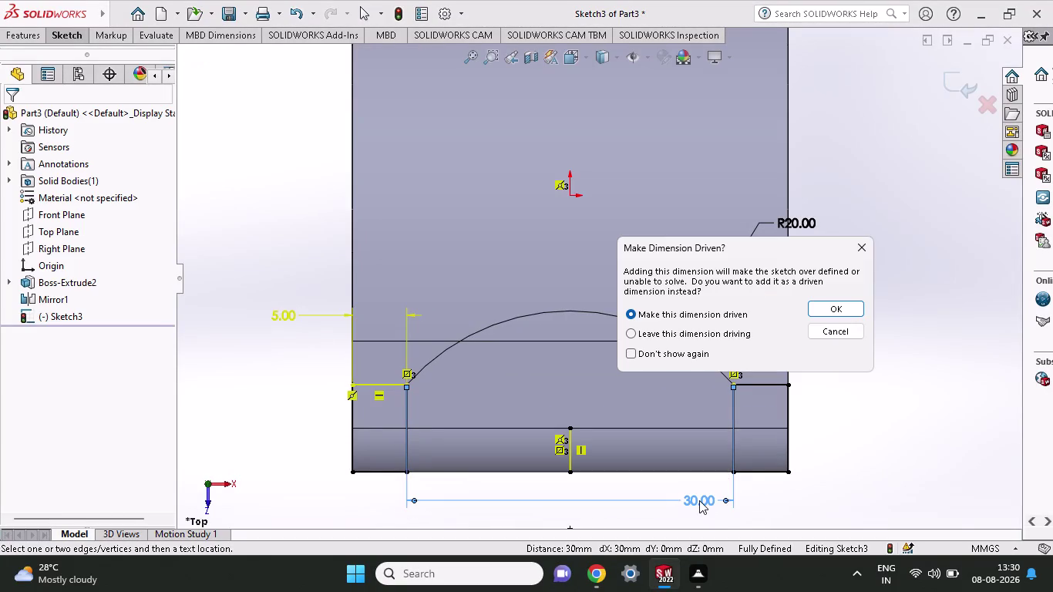
click(861, 245)
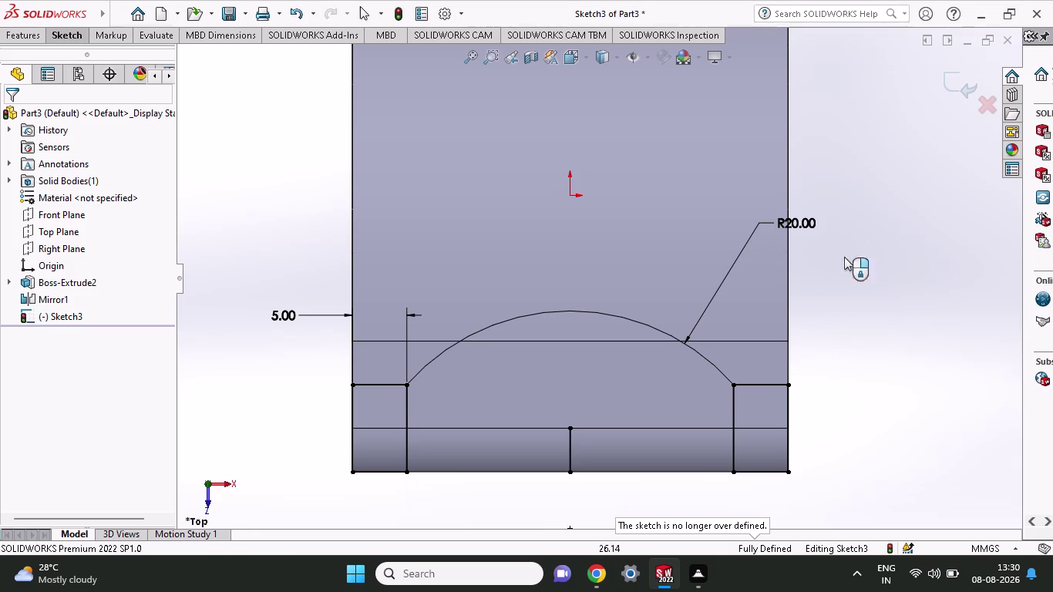
scroll(down, 3)
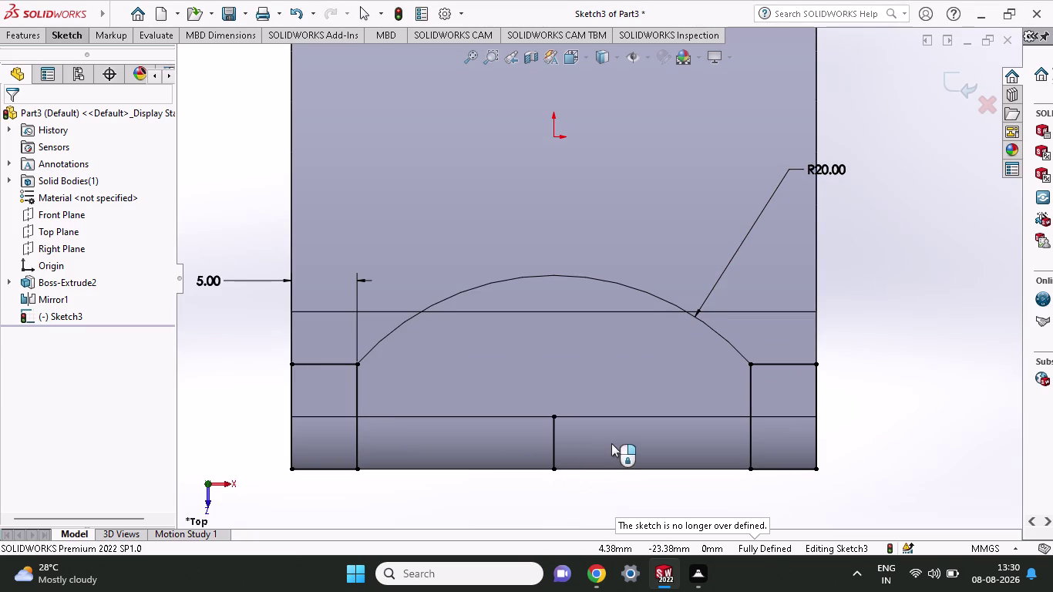
scroll(up, 3)
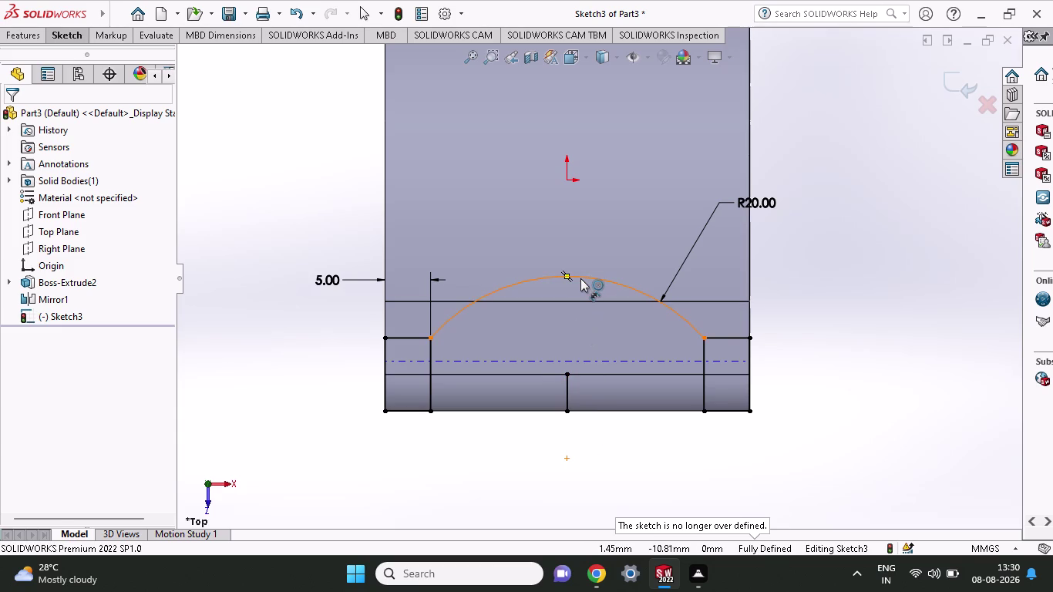
click(895, 357)
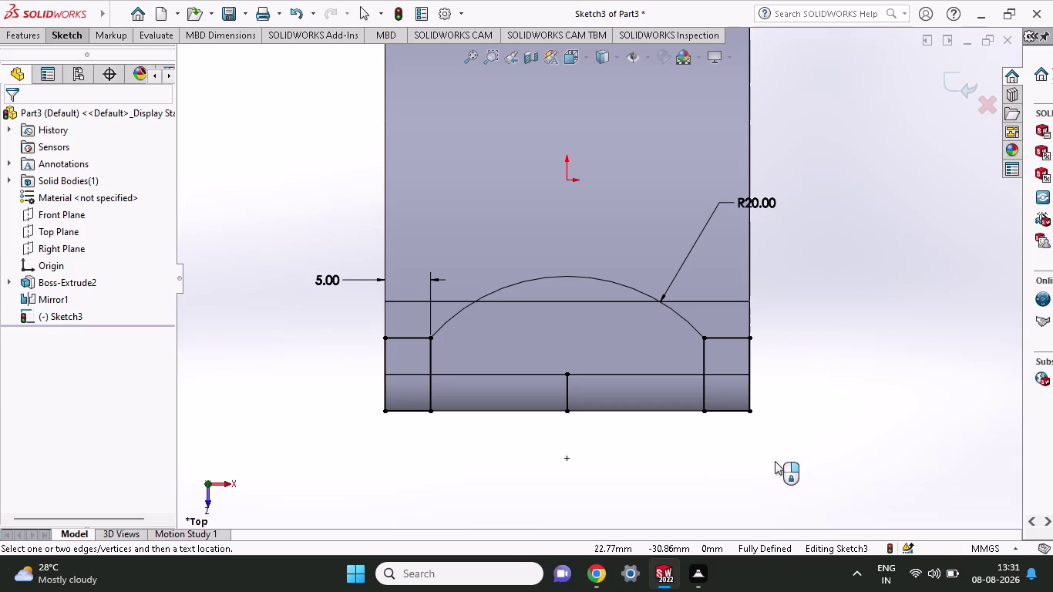
scroll(up, 3)
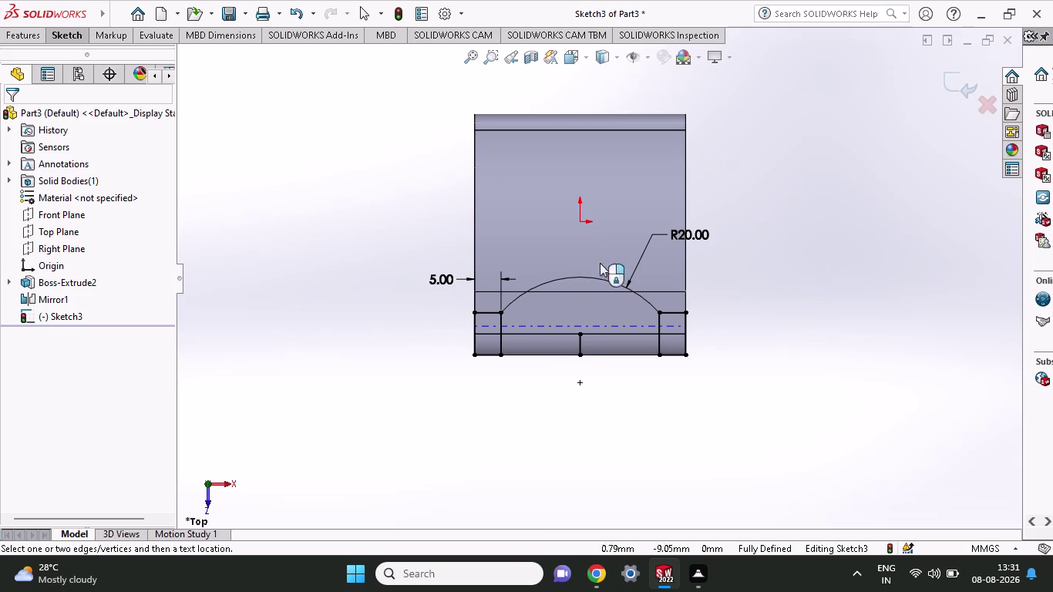
Undo back to the earlier arc and delete the R35.33 radius dimension.
key(ctrl+z)
key(ctrl+z)
key(ctrl+z)
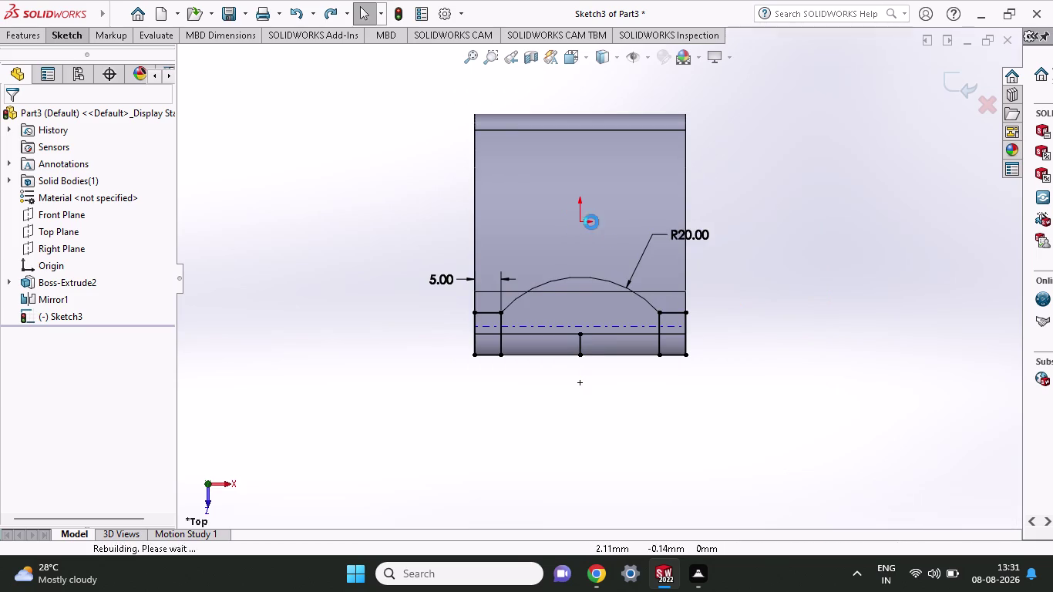
key(ctrl+z)
key(ctrl+z)
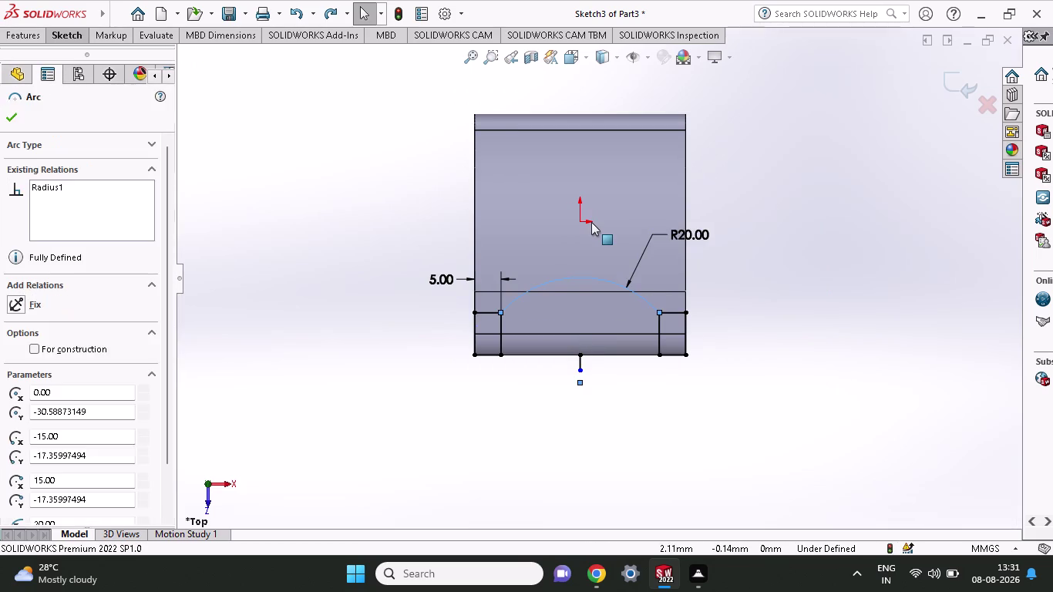
key(ctrl+z)
key(ctrl+z)
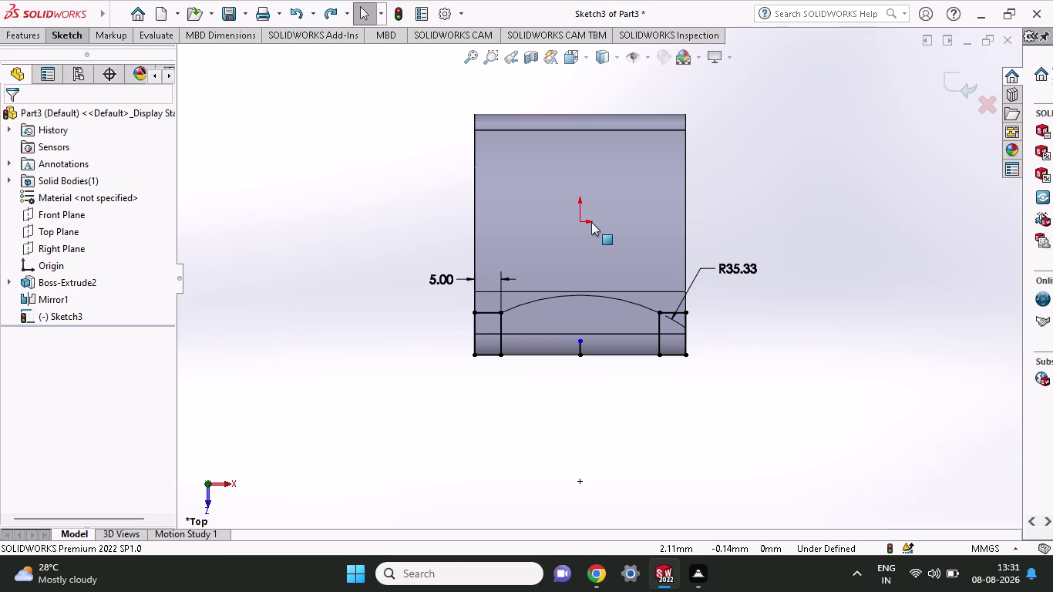
click(690, 284)
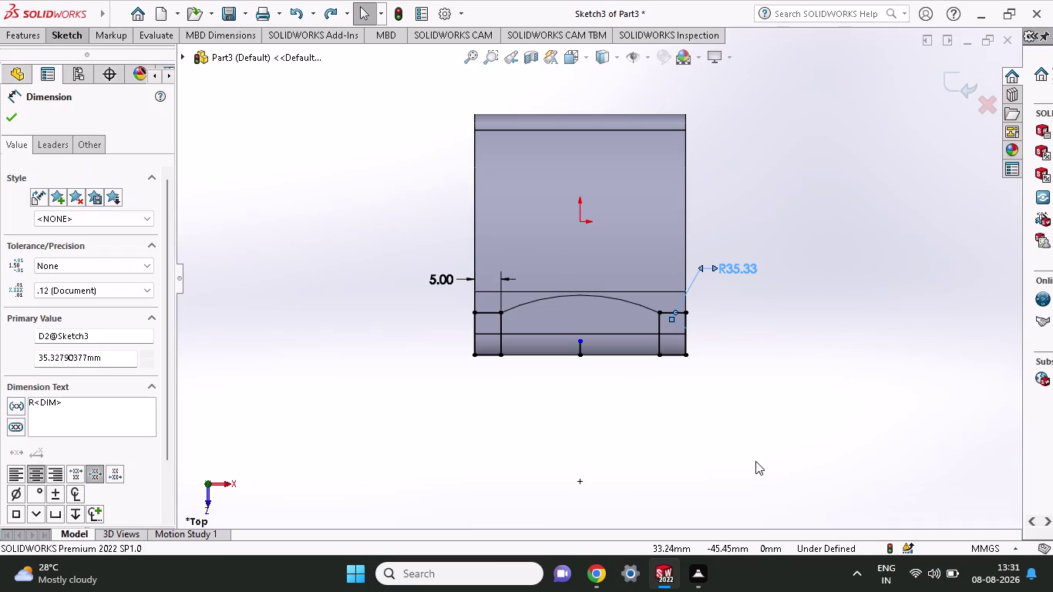
key(Delete)
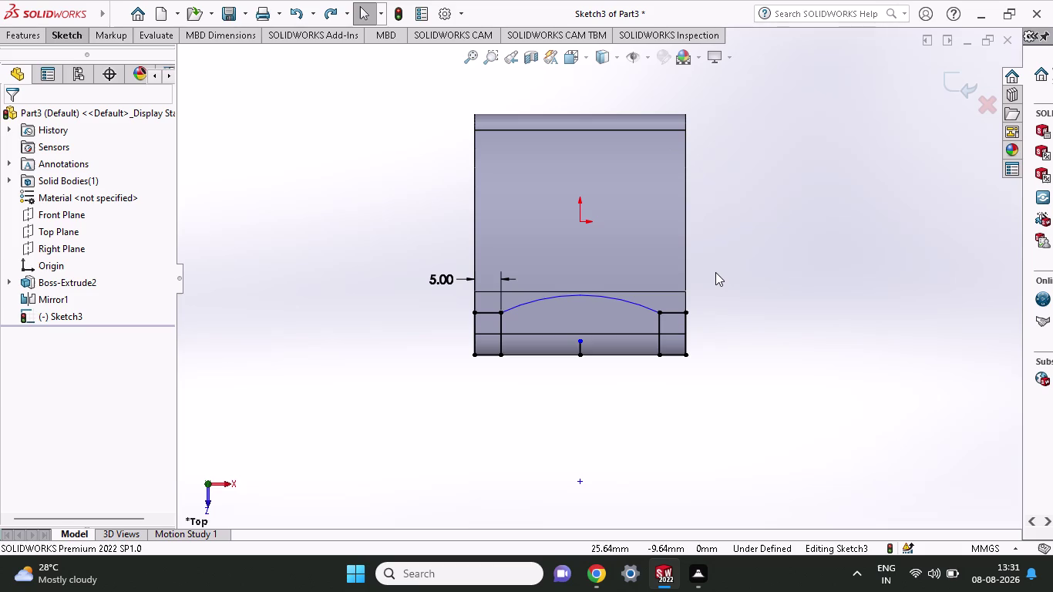
Close the notch outline with a 30 mm horizontal line along the bottom edge.
click(59, 32)
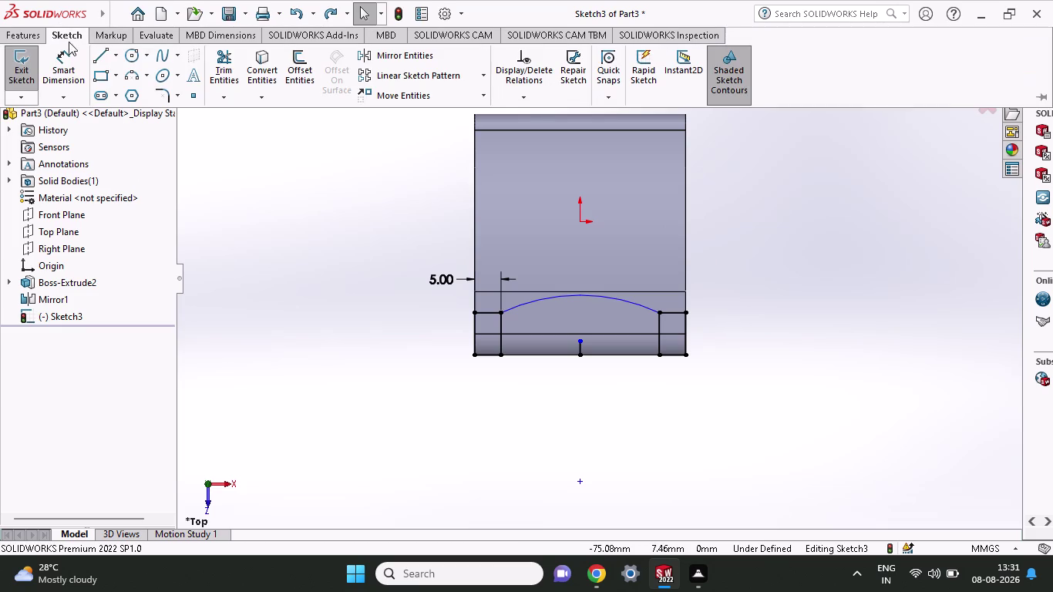
click(91, 58)
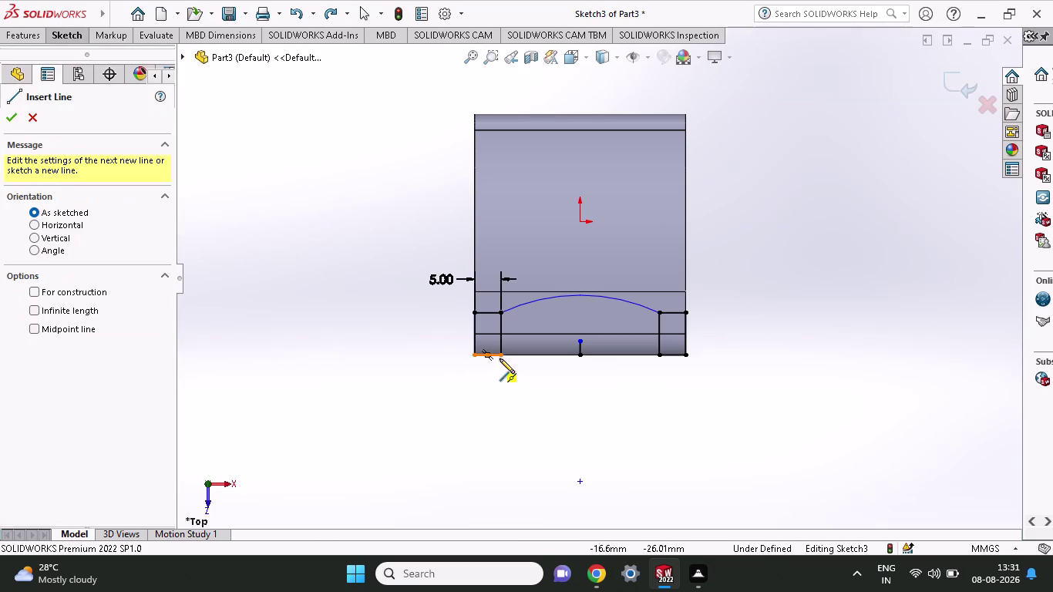
click(500, 359)
click(654, 354)
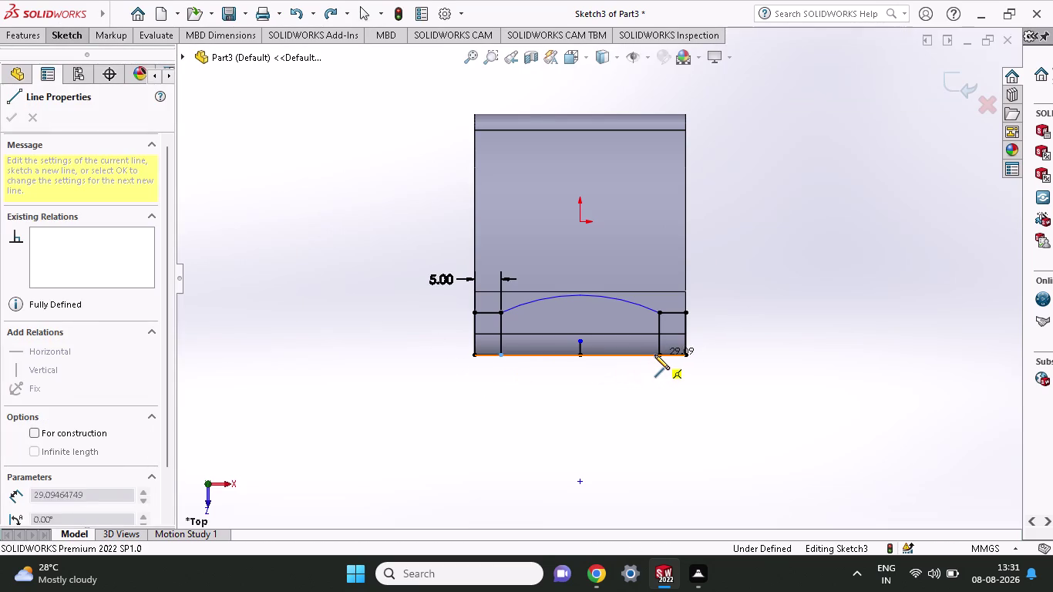
key(ctrl+z)
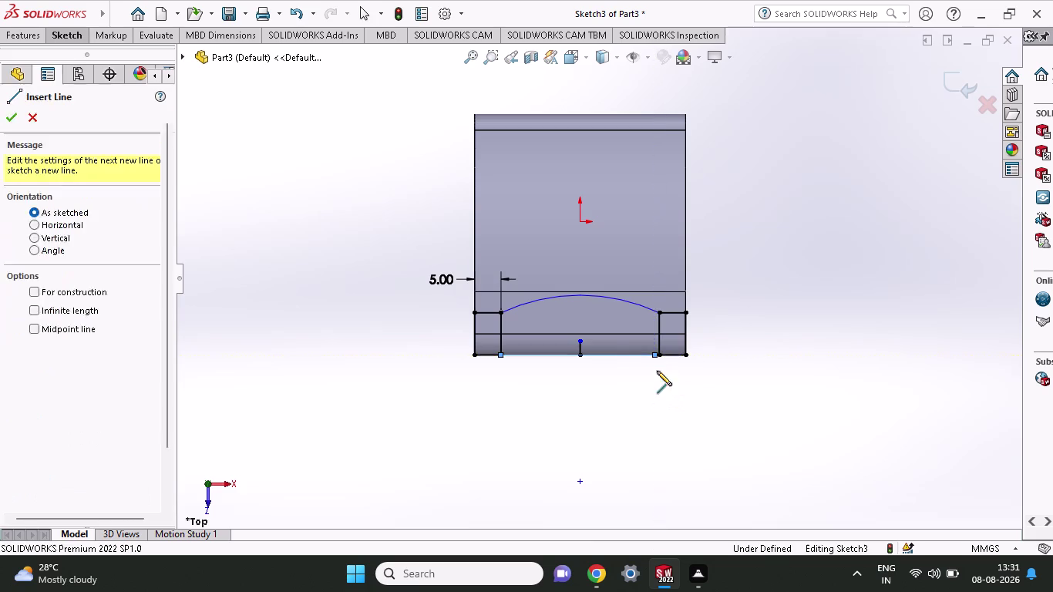
click(55, 29)
click(93, 59)
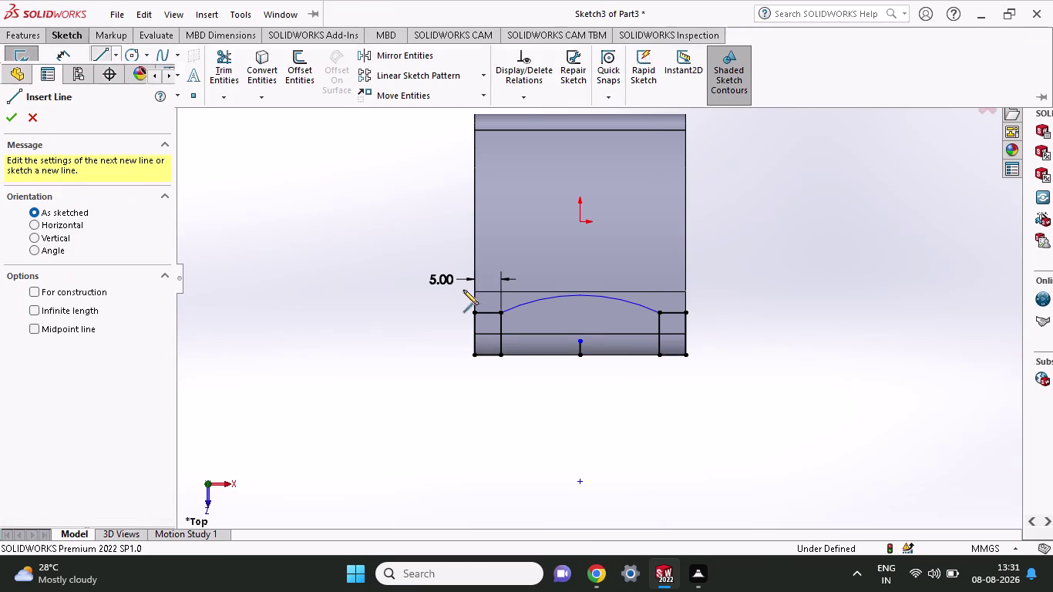
click(501, 353)
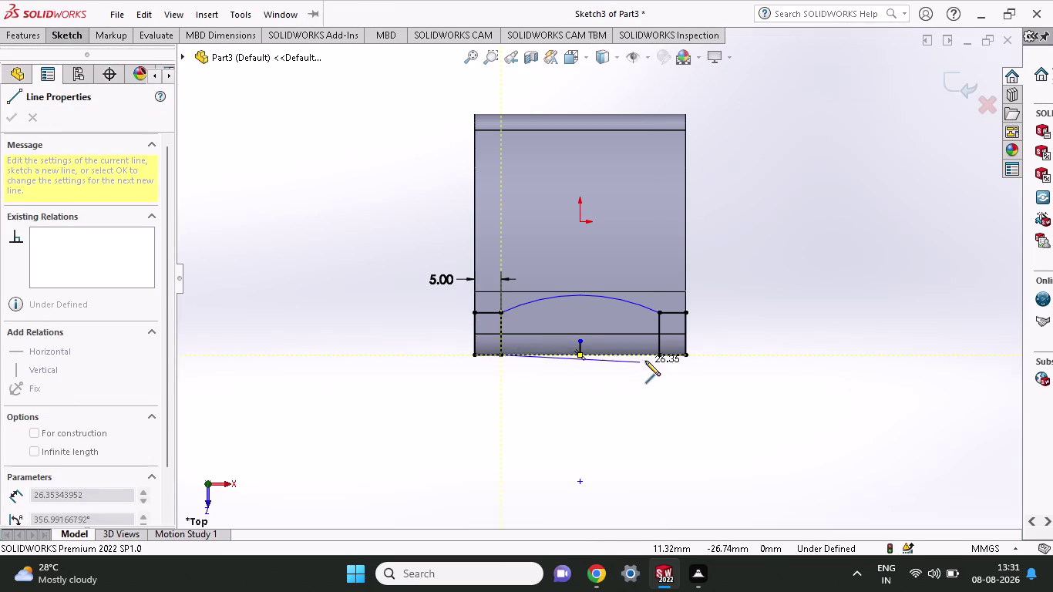
click(657, 355)
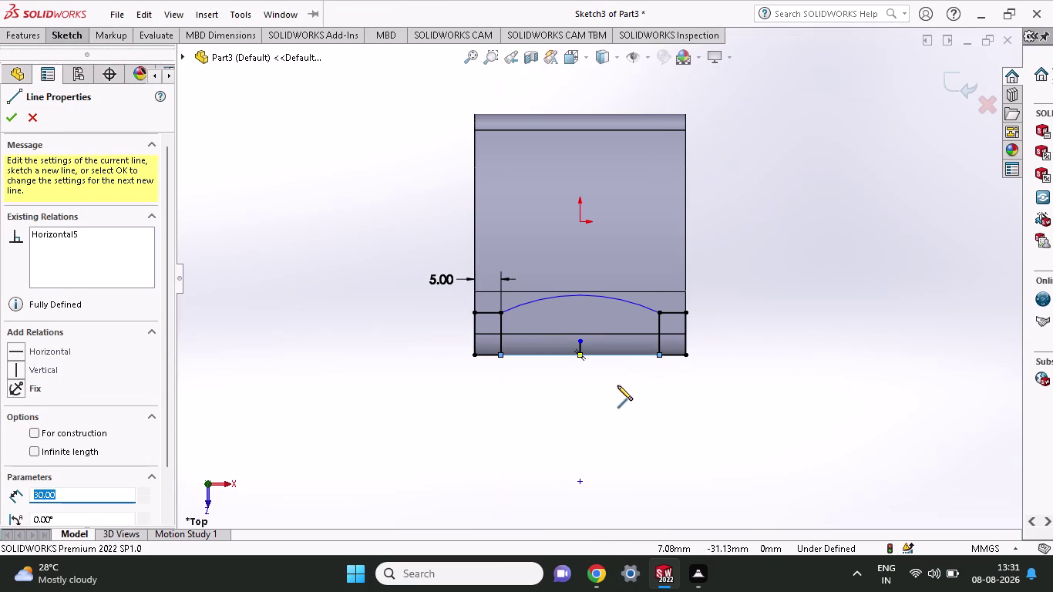
key(Escape)
click(60, 36)
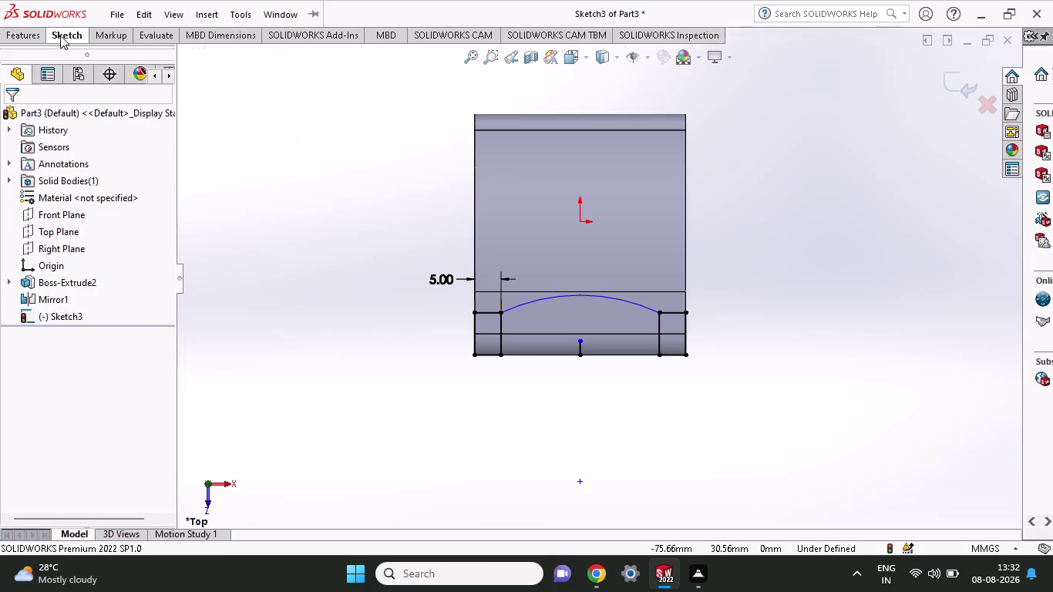
click(40, 35)
click(37, 74)
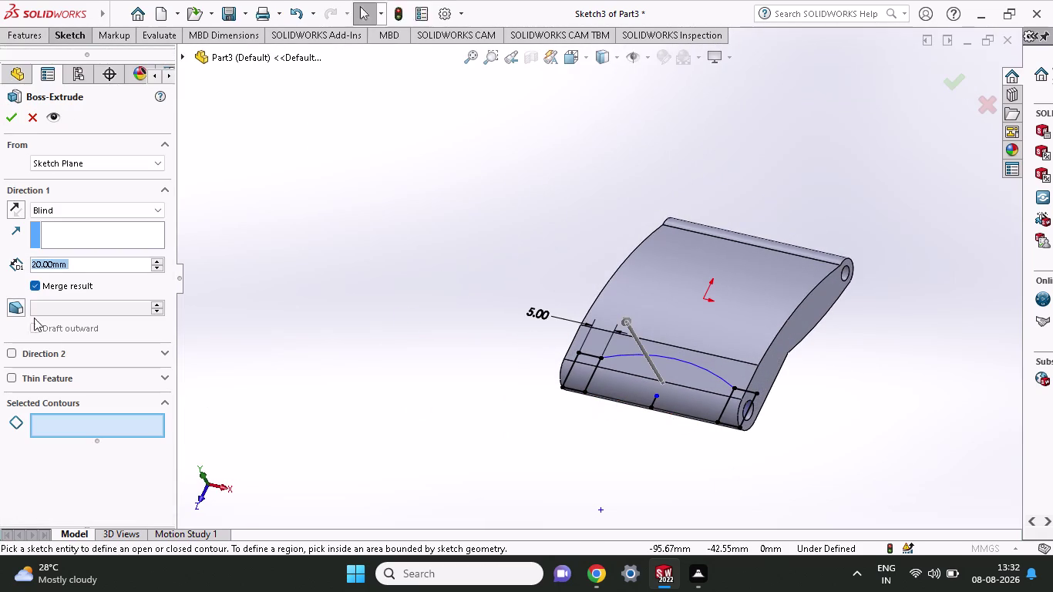
Cancel the boss extrude and cut the arched notch region 20 mm deep as Cut-Extrude1.
click(77, 28)
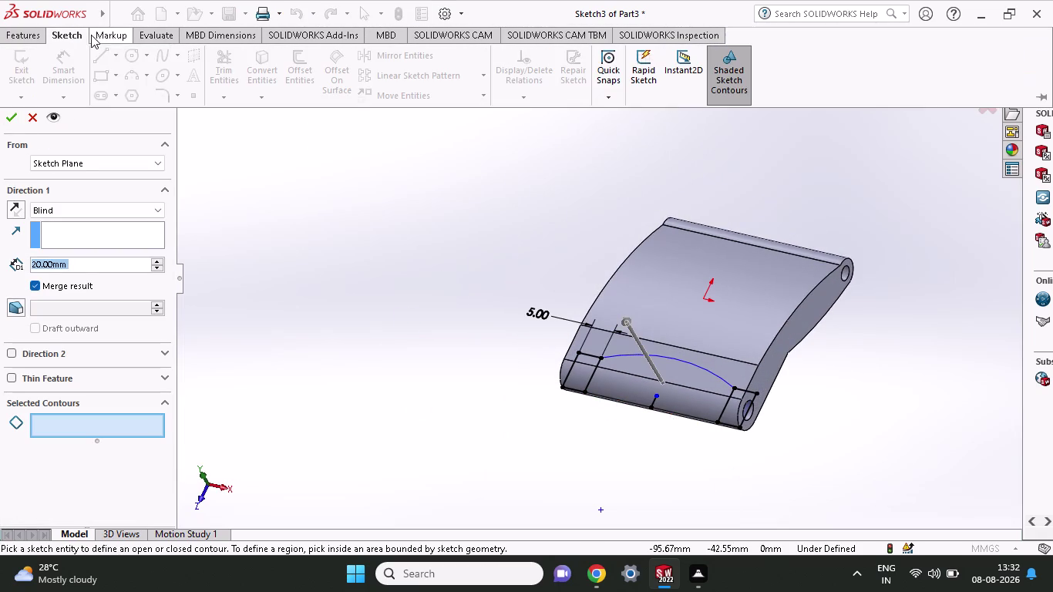
click(9, 40)
click(31, 118)
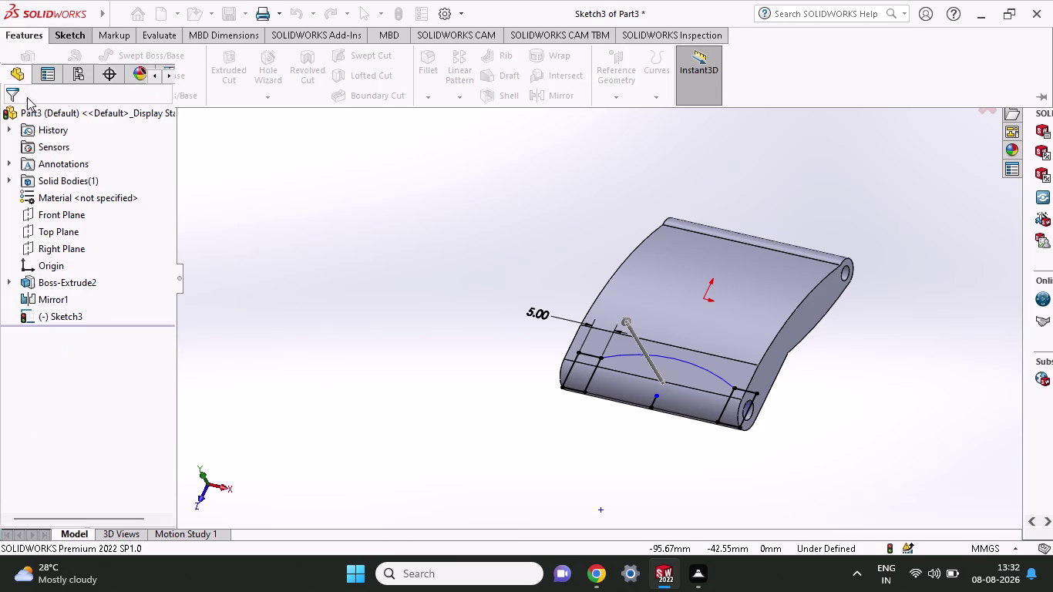
click(31, 35)
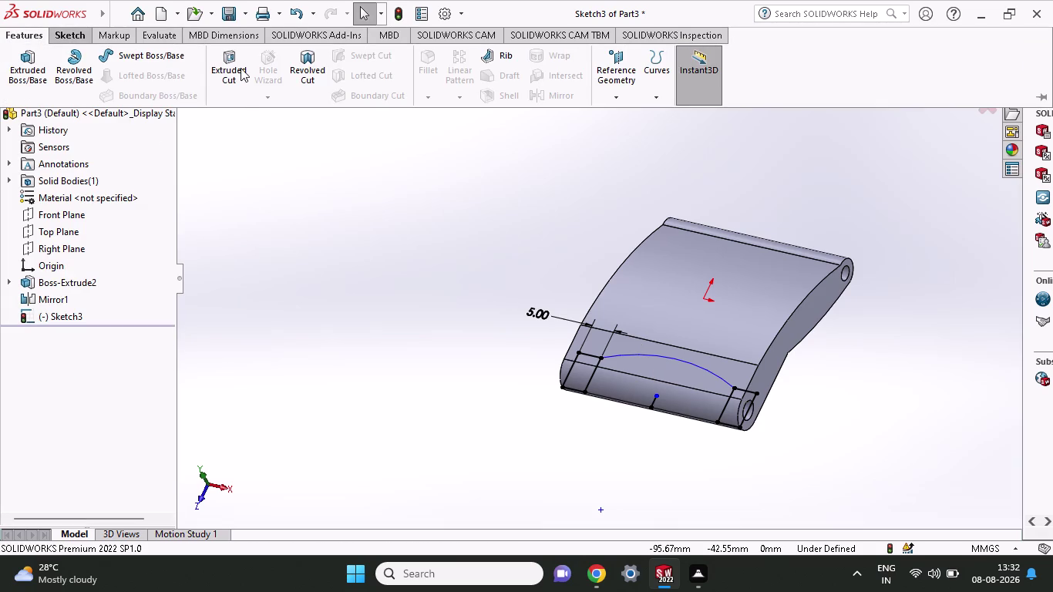
click(240, 68)
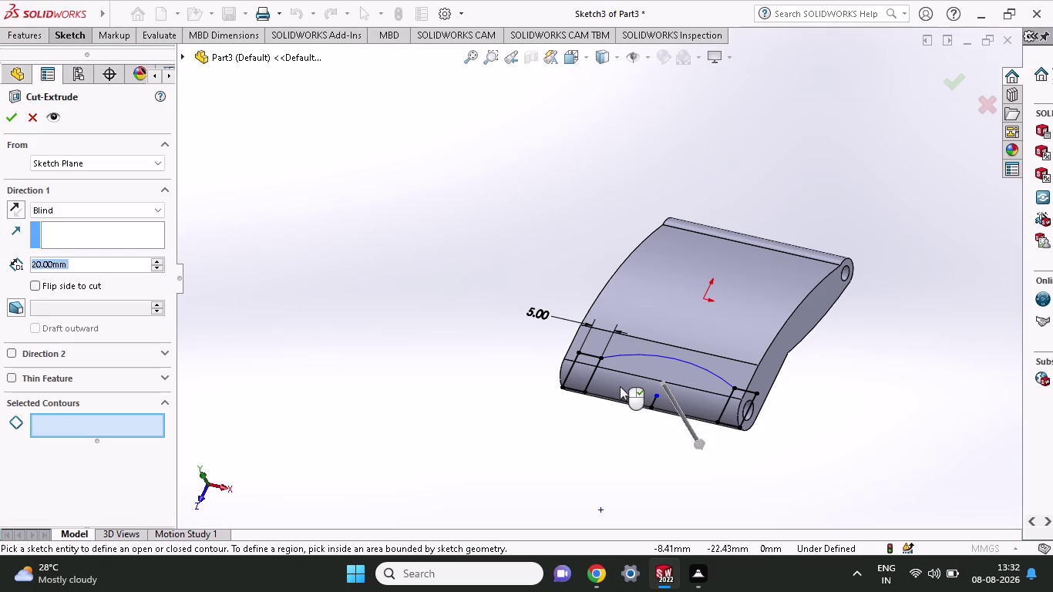
click(620, 387)
middle_drag(552, 514, 599, 551)
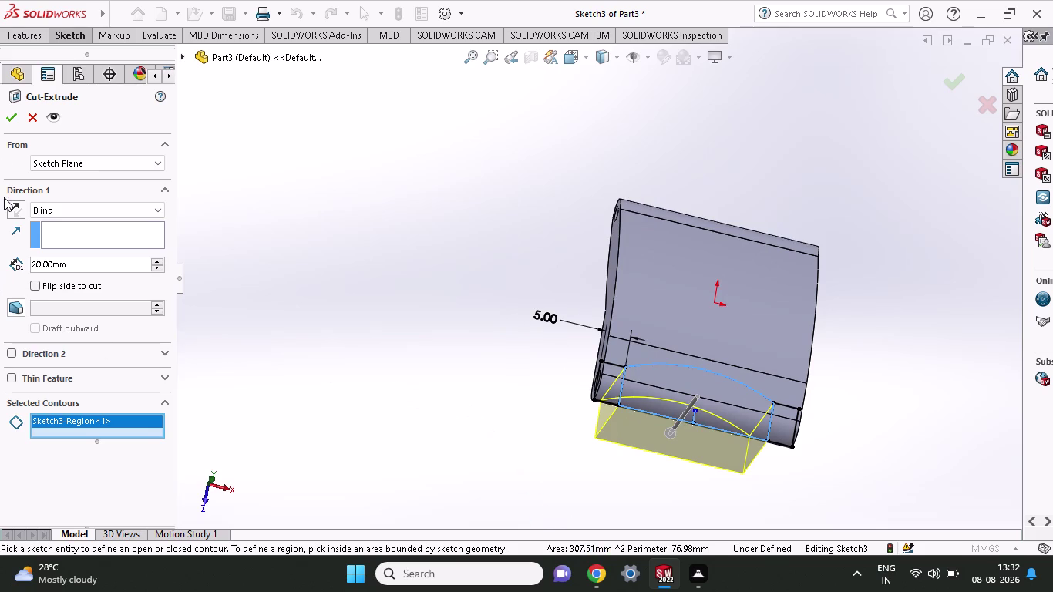
click(65, 207)
click(63, 236)
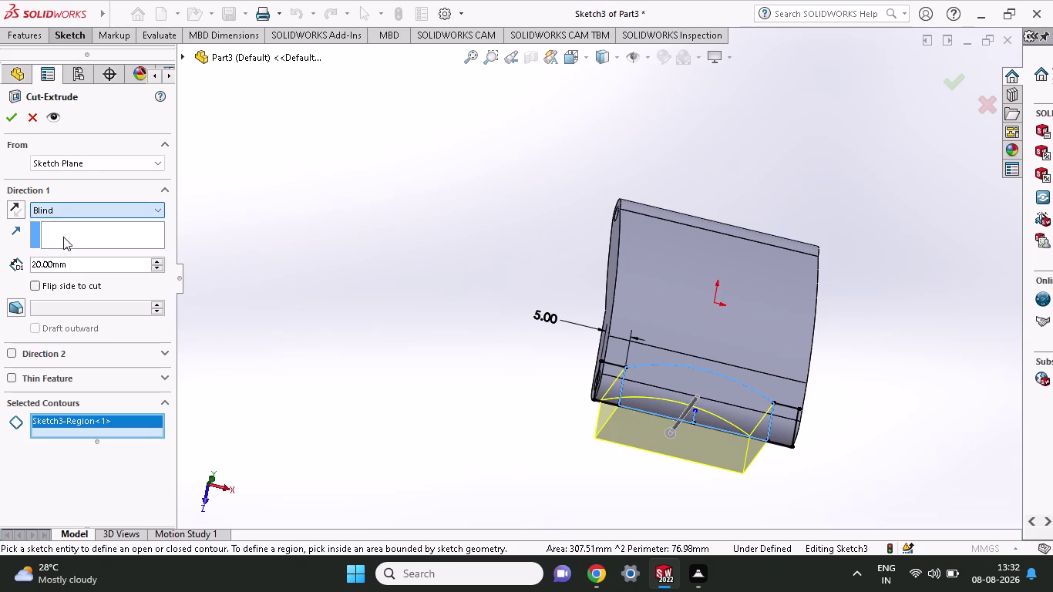
click(8, 115)
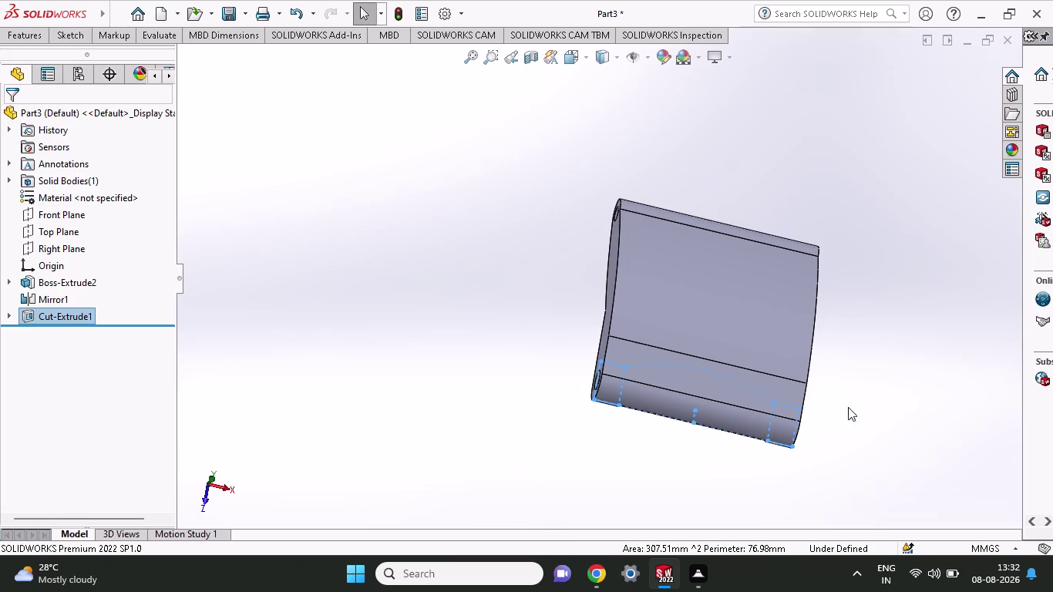
Orbit to inspect the bracket's lower edge, then undo the cut back into Sketch3.
middle_drag(892, 375, 691, 280)
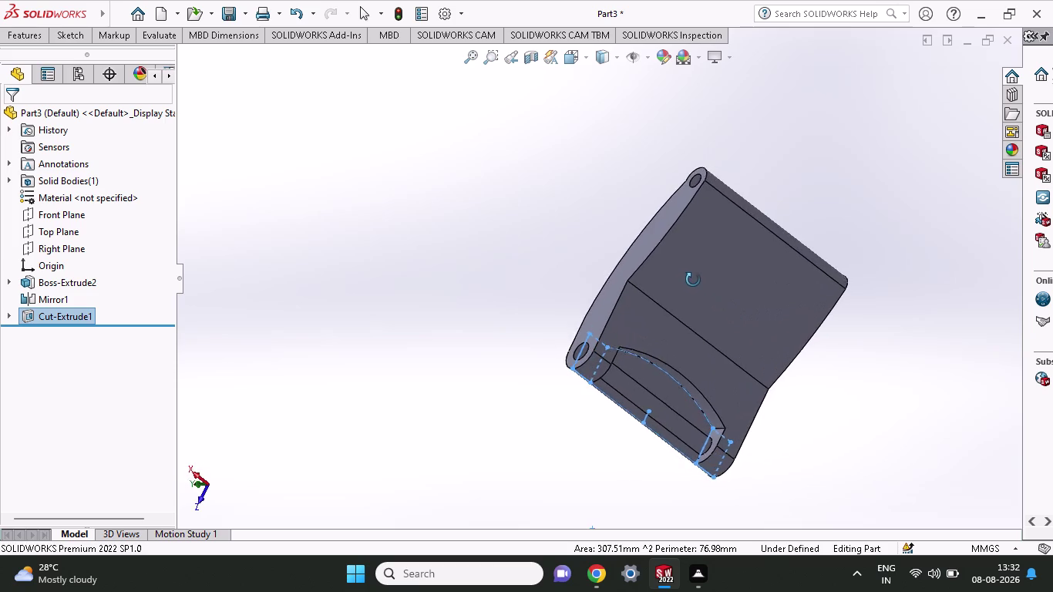
middle_drag(691, 280, 868, 317)
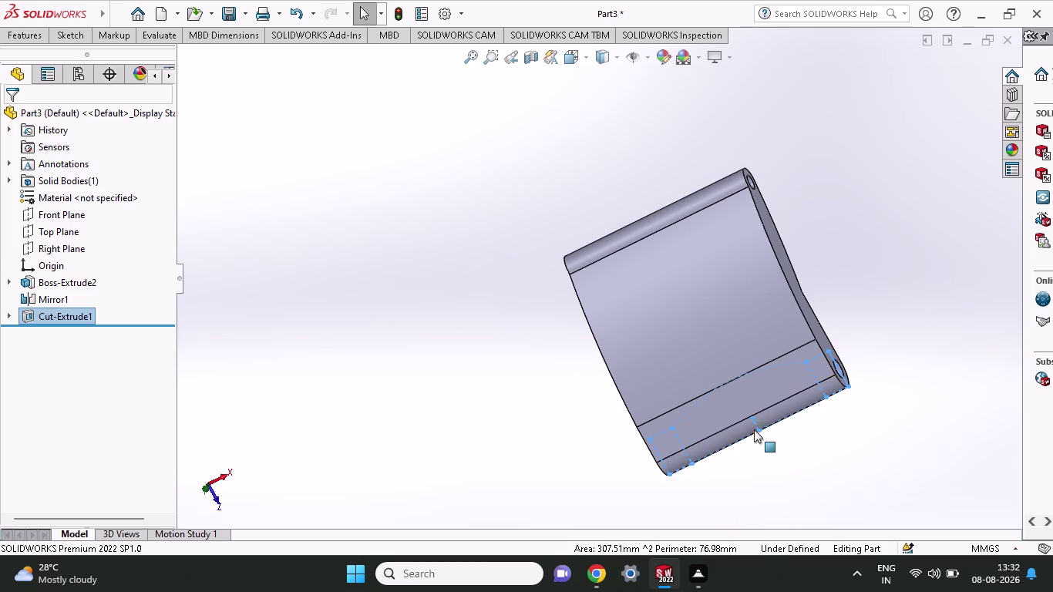
key(ctrl+z)
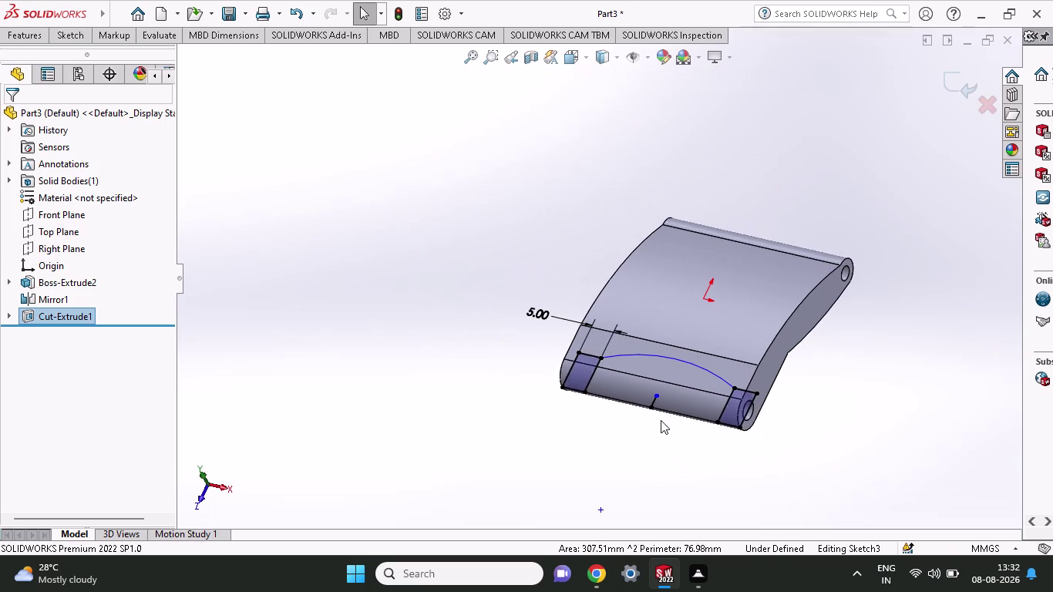
Try a two-direction extruded cut on the region under the arc, then abandon the failed attempt.
click(16, 42)
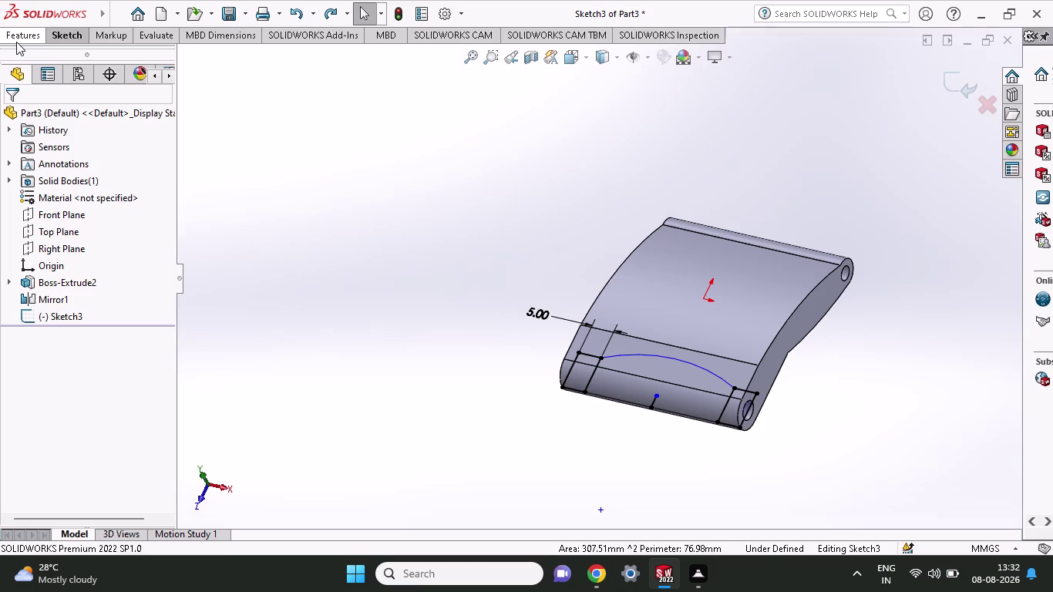
click(216, 60)
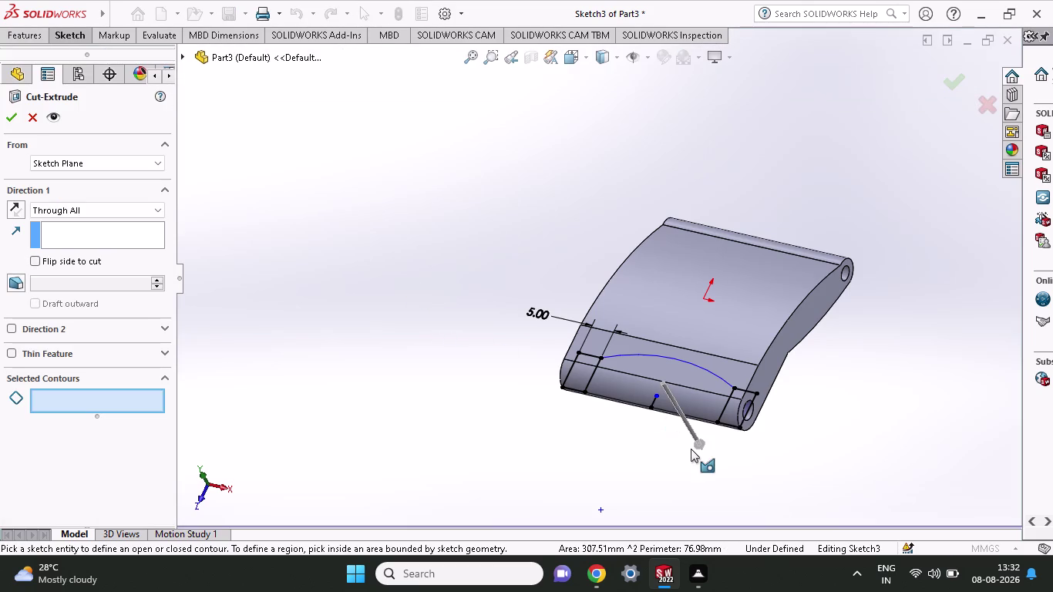
click(14, 333)
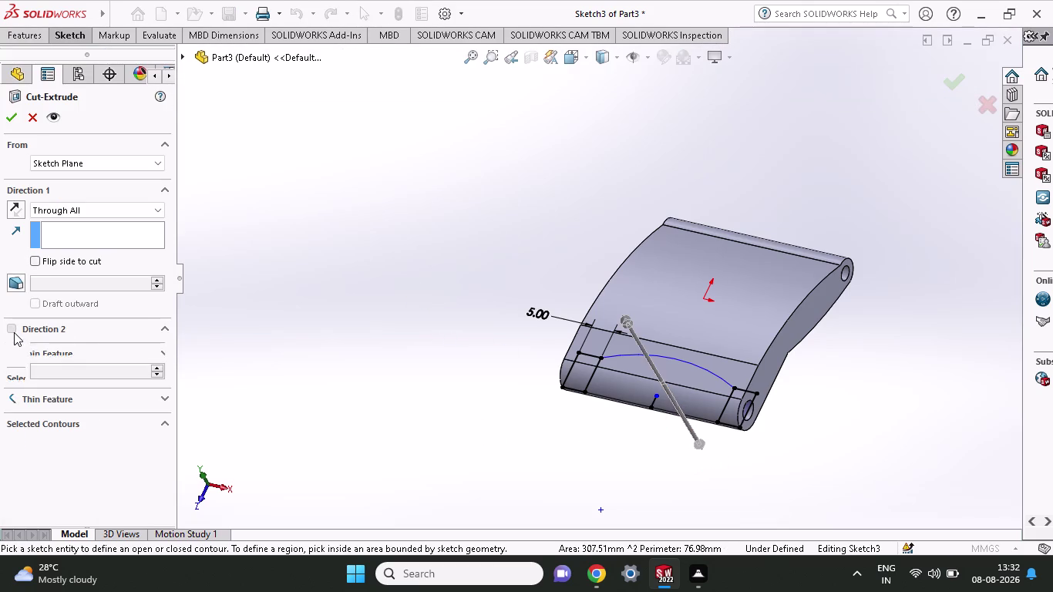
click(9, 124)
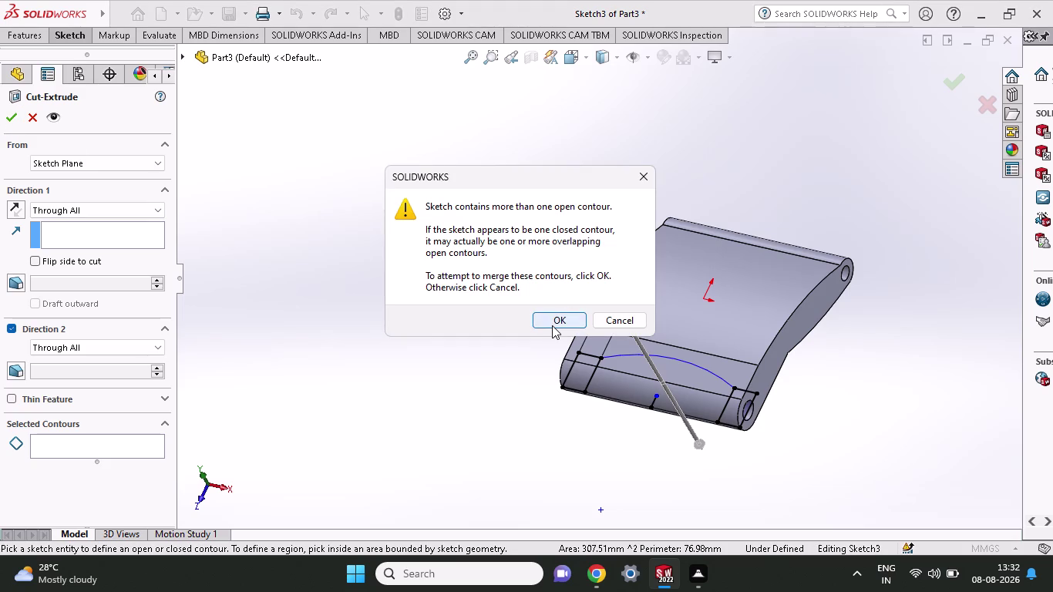
click(552, 325)
click(650, 215)
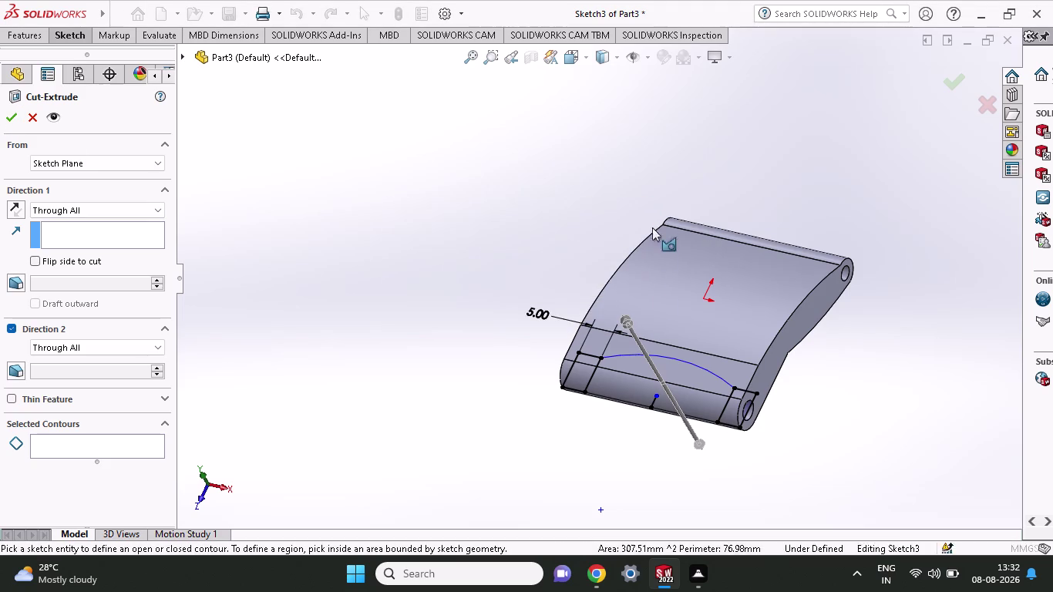
click(629, 368)
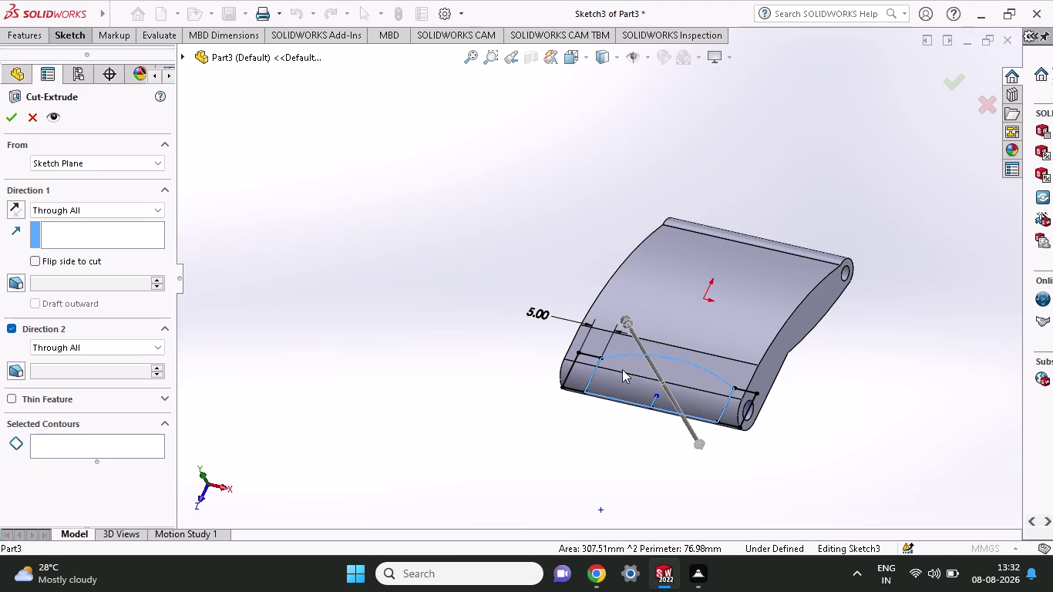
click(623, 369)
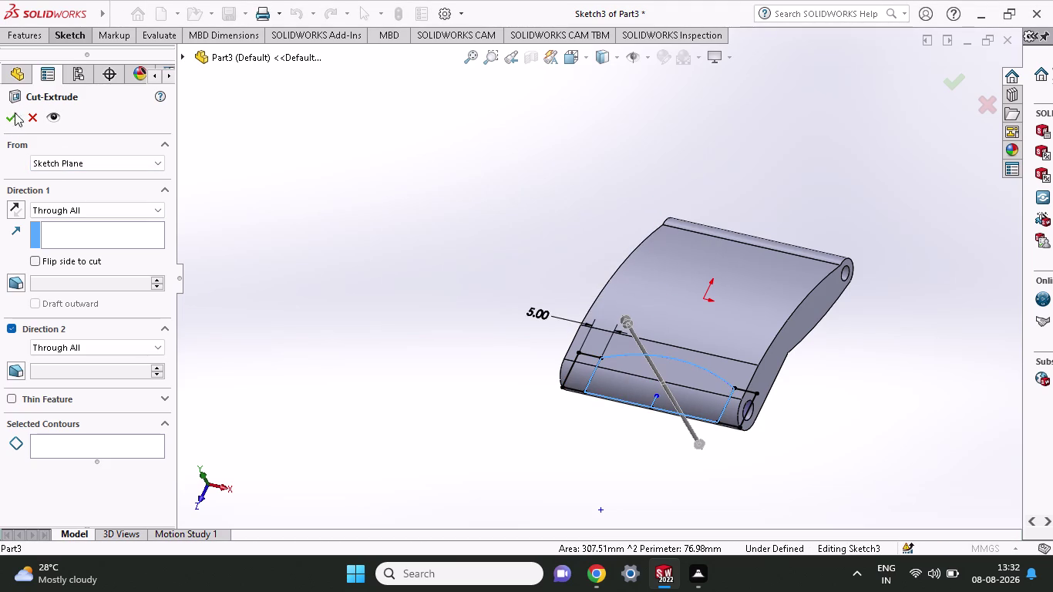
click(12, 118)
click(632, 180)
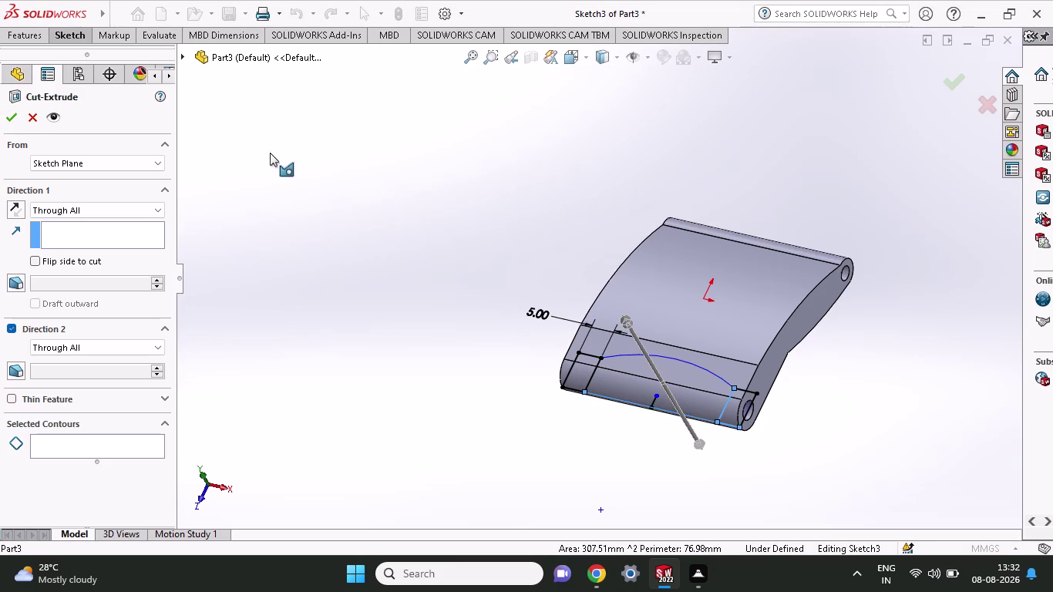
click(40, 124)
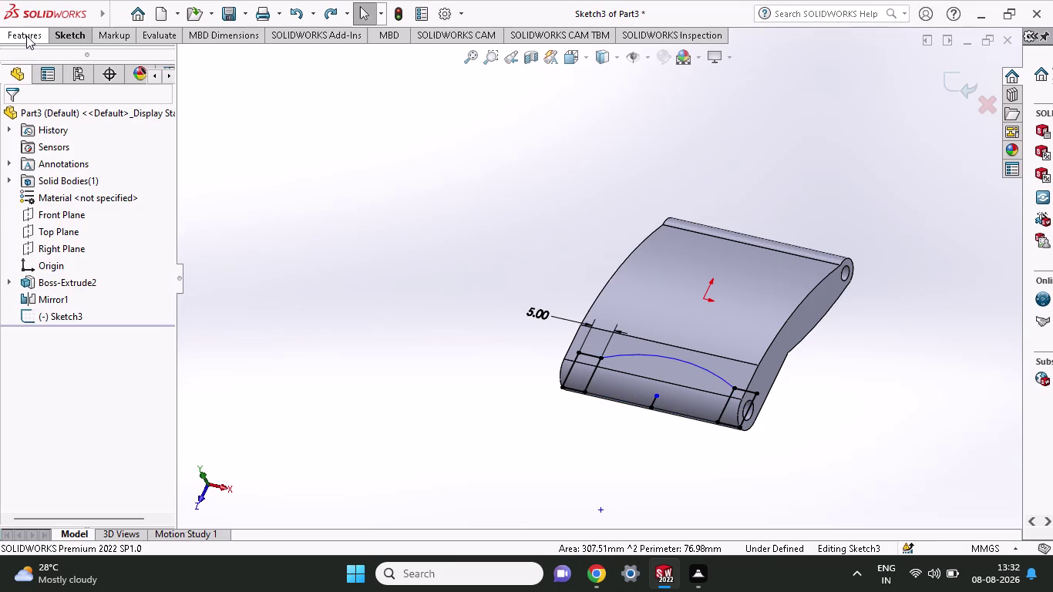
Cut the arched region through all in both directions, creating Cut-Extrude2.
click(26, 35)
click(235, 62)
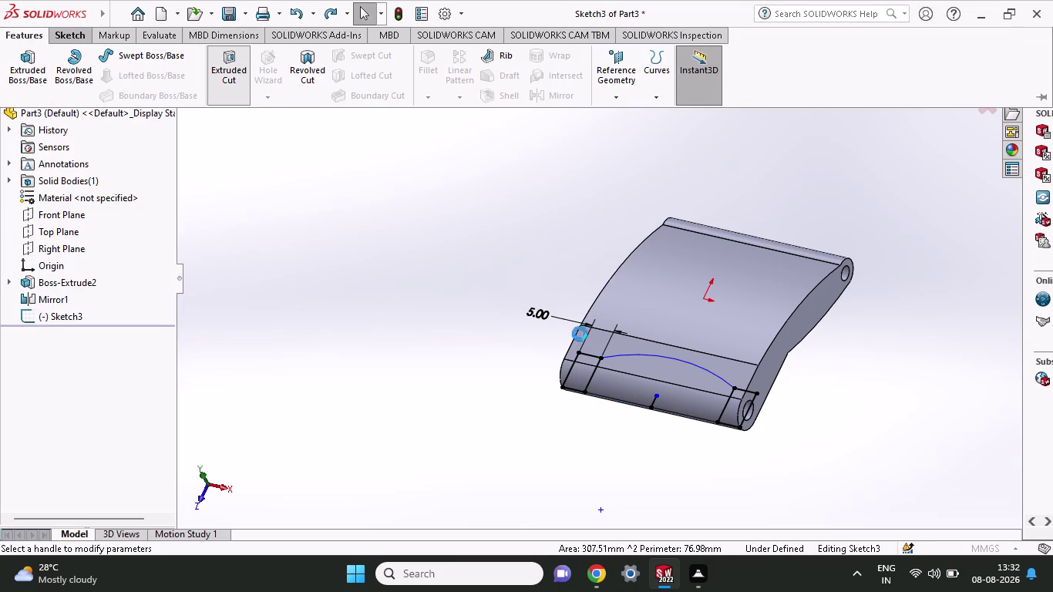
click(618, 383)
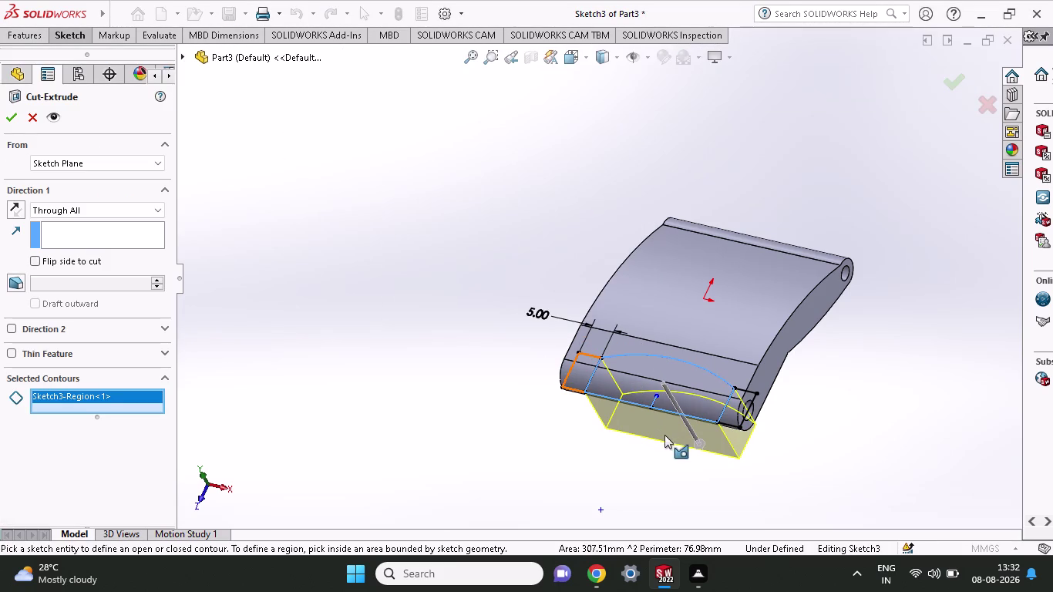
drag(693, 441, 607, 285)
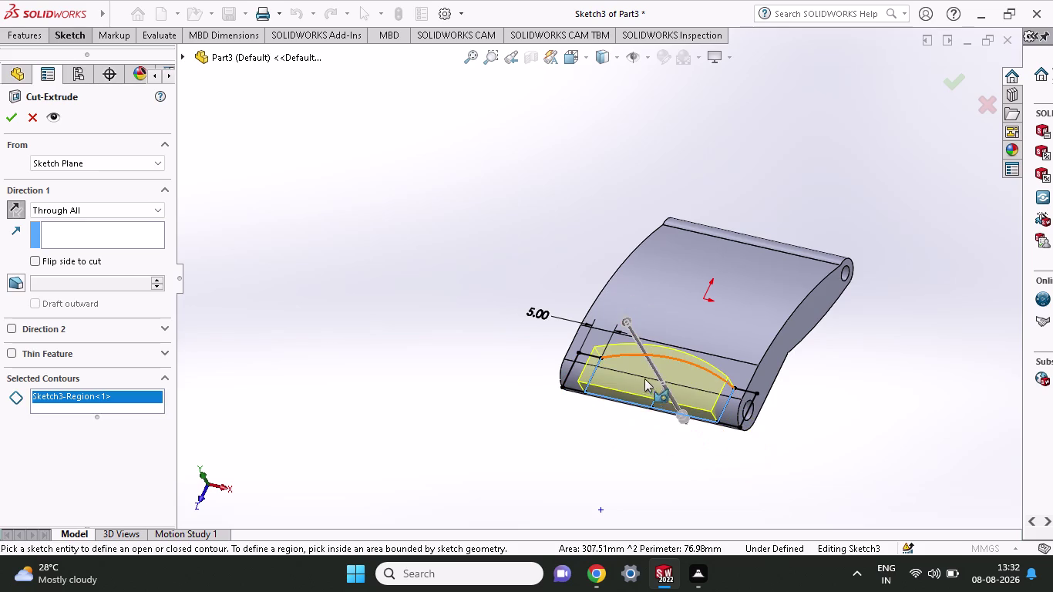
click(10, 328)
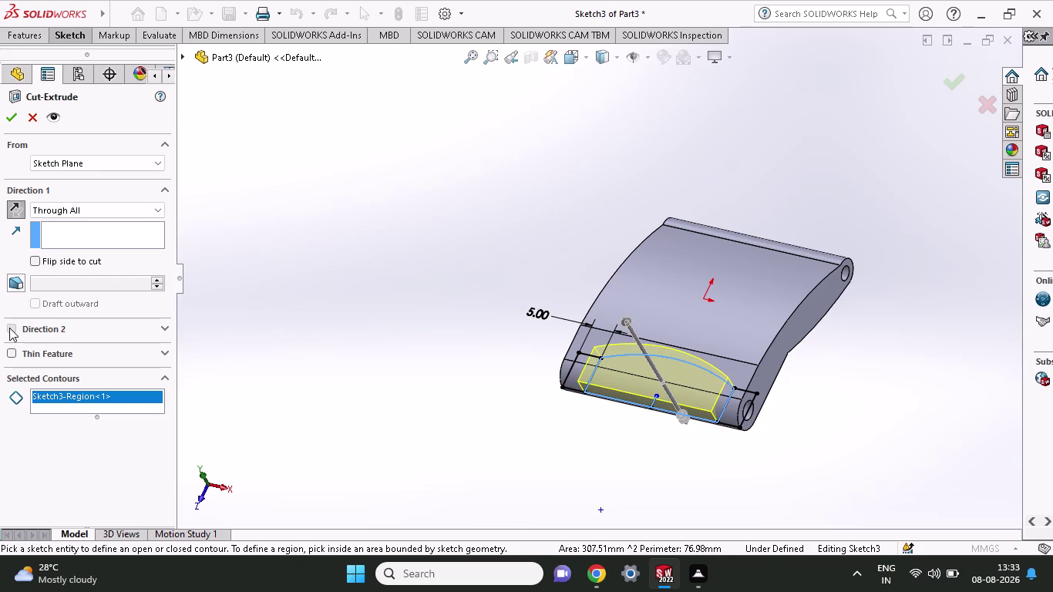
drag(626, 324, 576, 218)
drag(626, 325, 541, 227)
drag(686, 421, 686, 422)
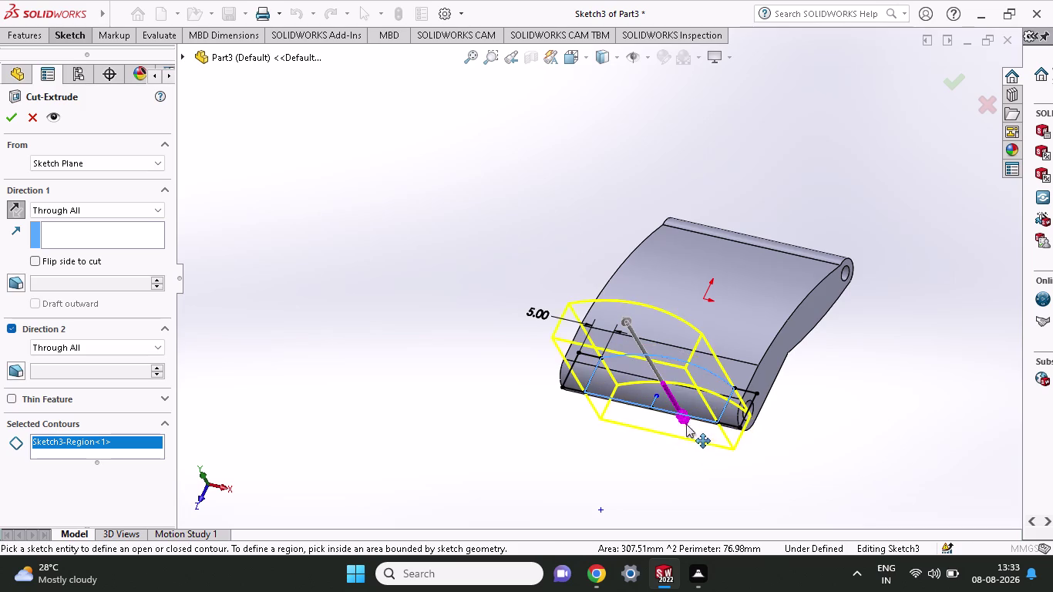
drag(686, 422, 695, 454)
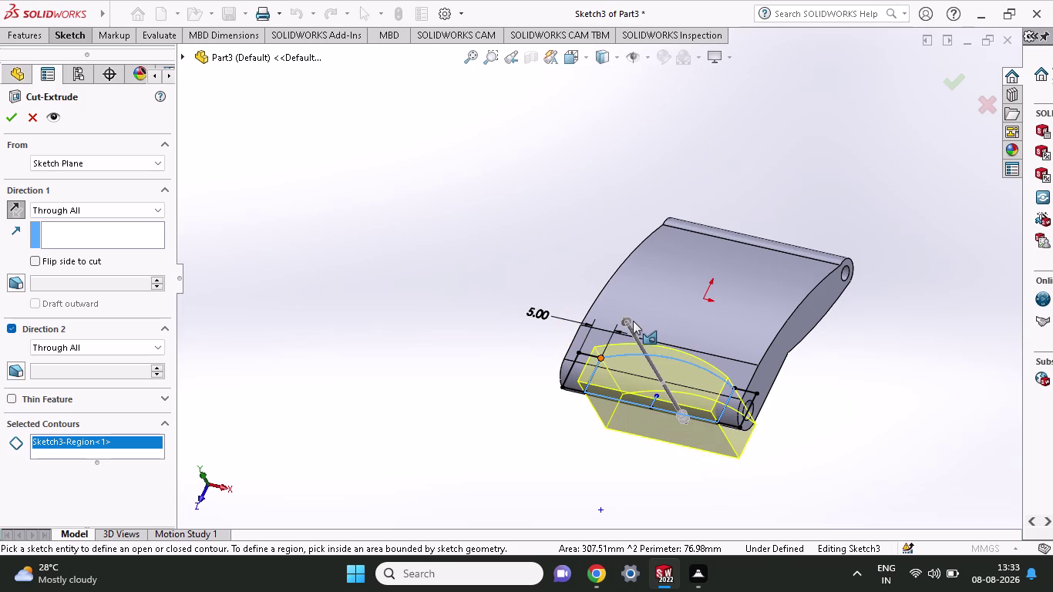
drag(628, 321, 533, 209)
click(9, 111)
Orbit the bracket to inspect the new notch between the two lower lugs.
middle_drag(618, 490, 622, 466)
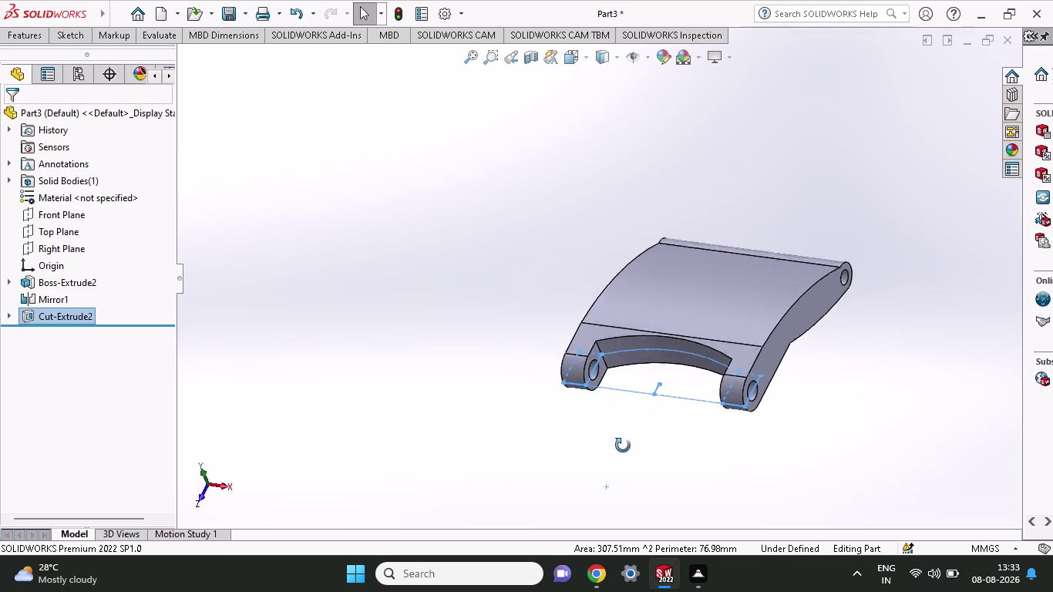
middle_drag(622, 466, 594, 536)
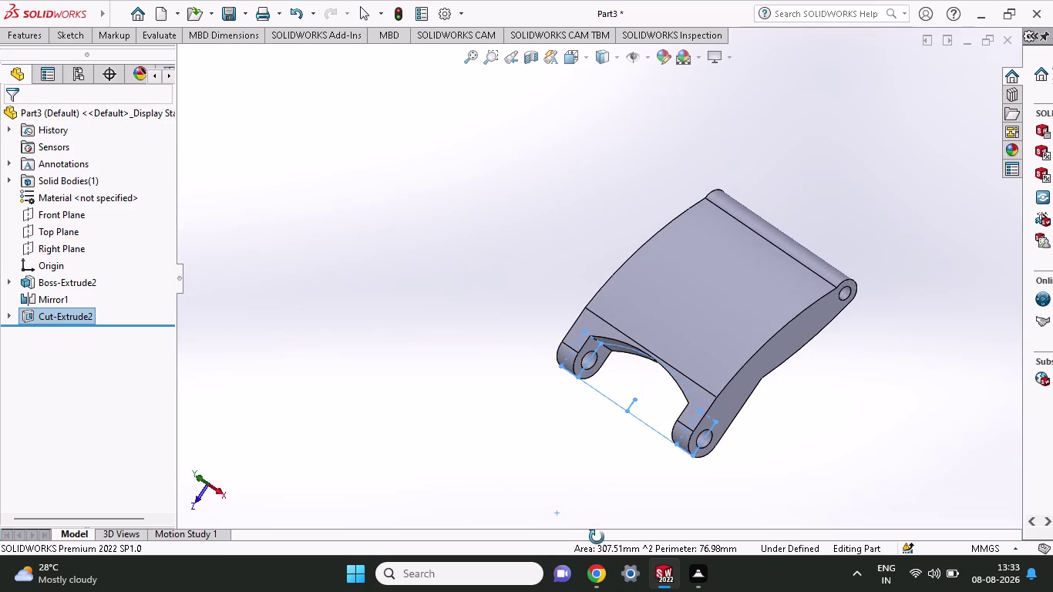
middle_drag(594, 536, 603, 535)
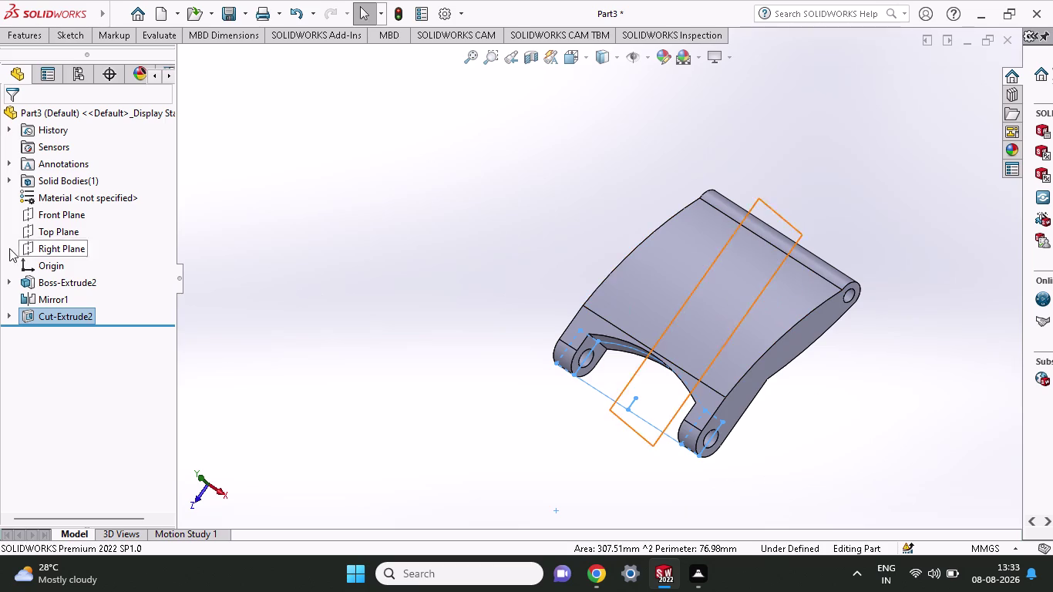
right_click(27, 234)
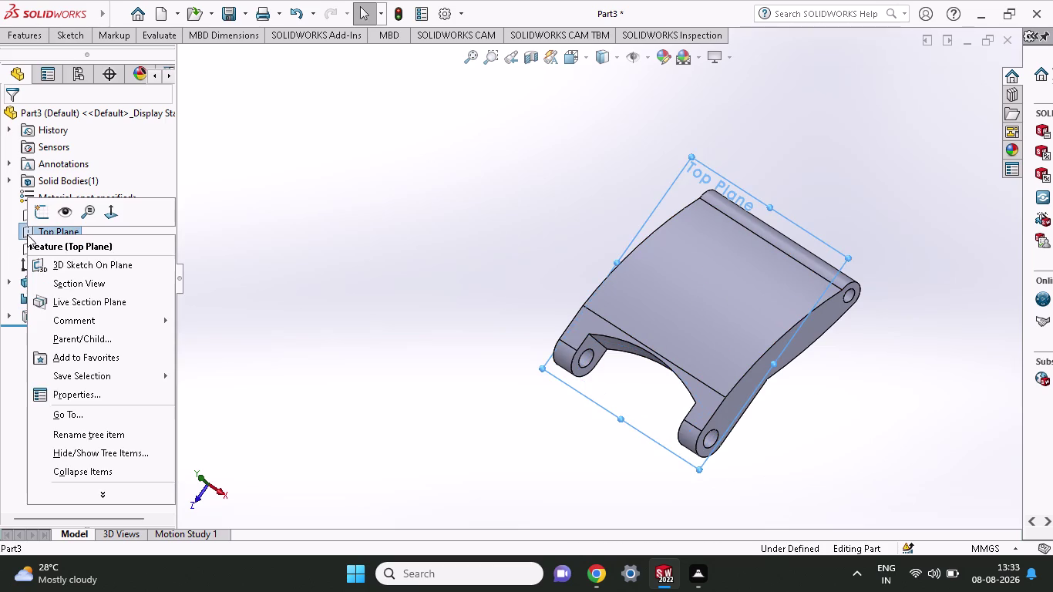
Open a new empty Sketch4 on the Top Plane with the sketching commands shown.
click(41, 219)
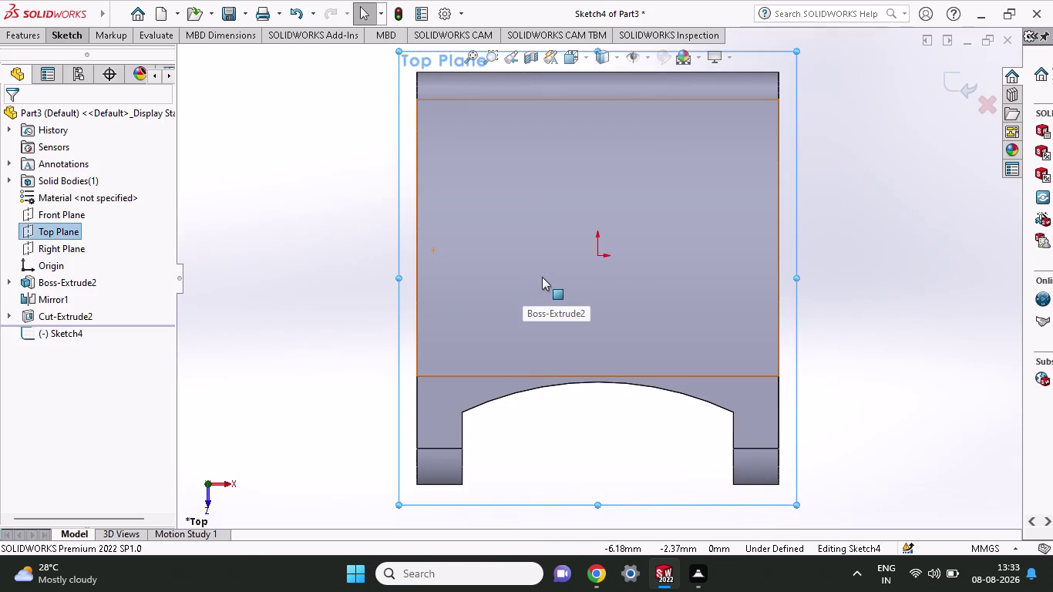
scroll(up, 3)
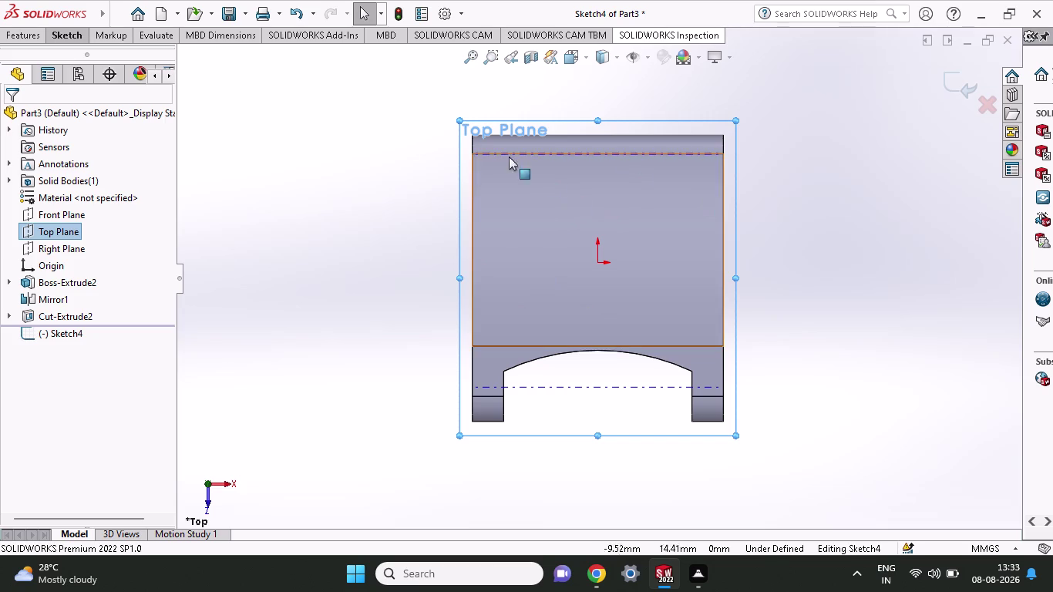
click(56, 35)
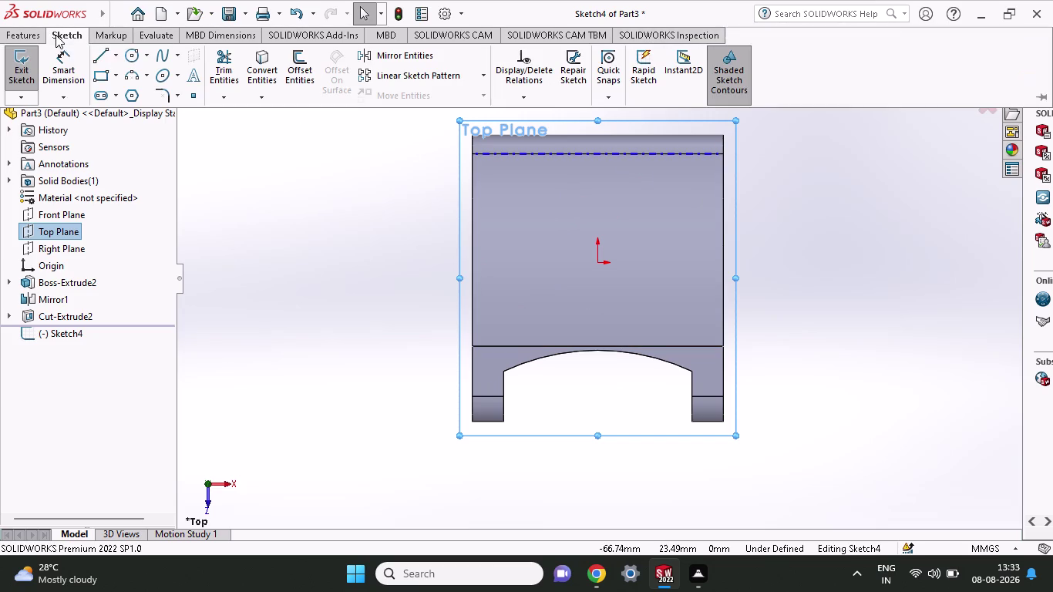